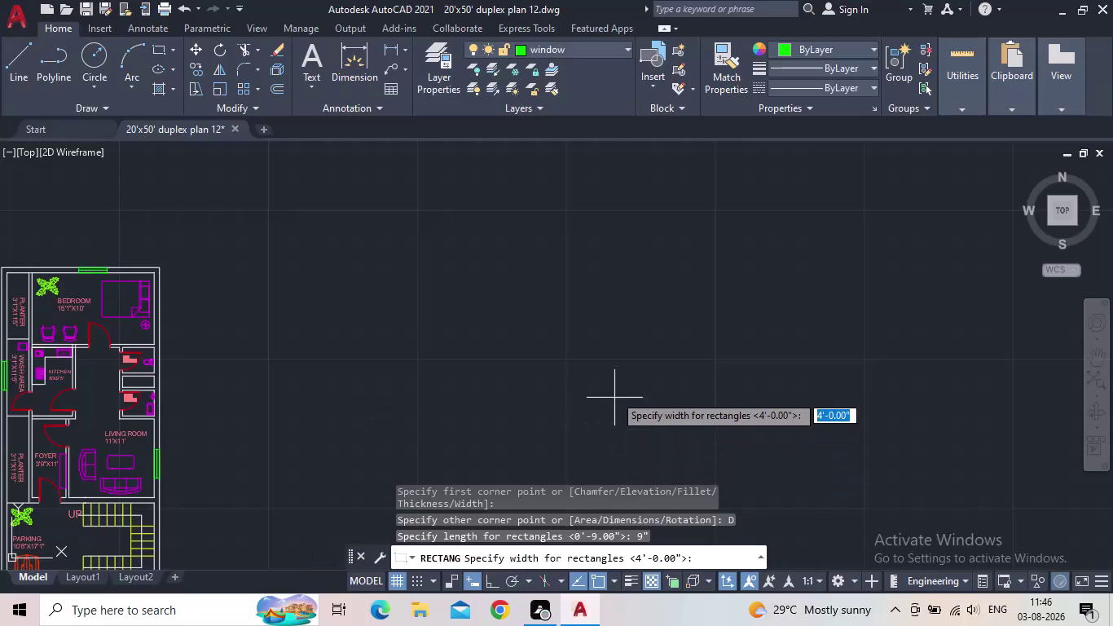
Abandon the unfinished rectangle and draw a centre line through the small rectangle's midpoints.
key(space)
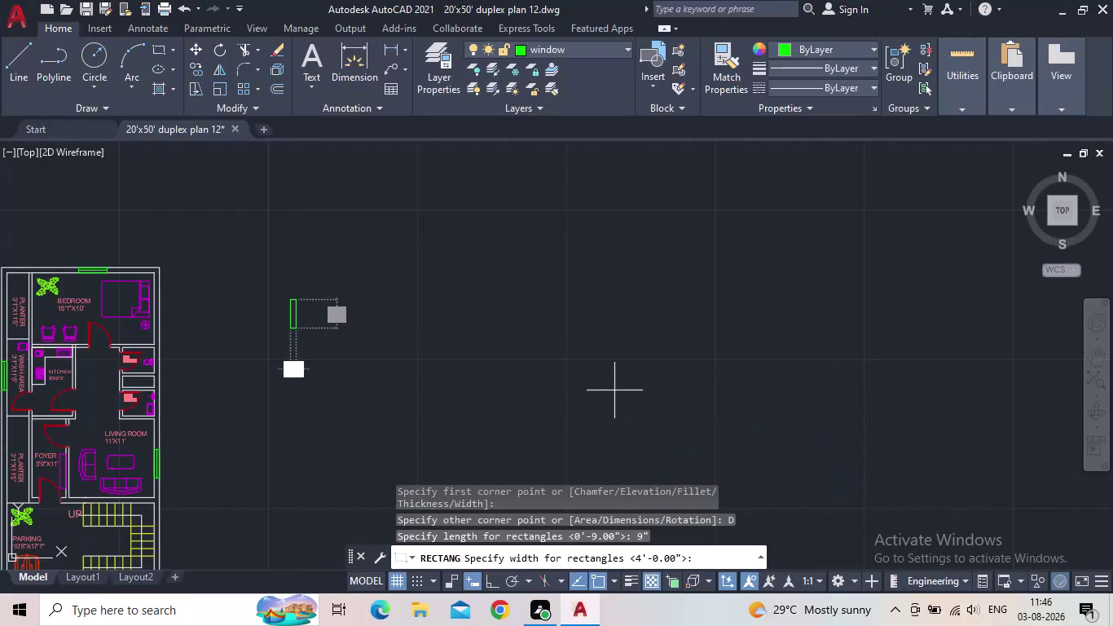
click(414, 390)
key(Escape)
scroll(up, 3)
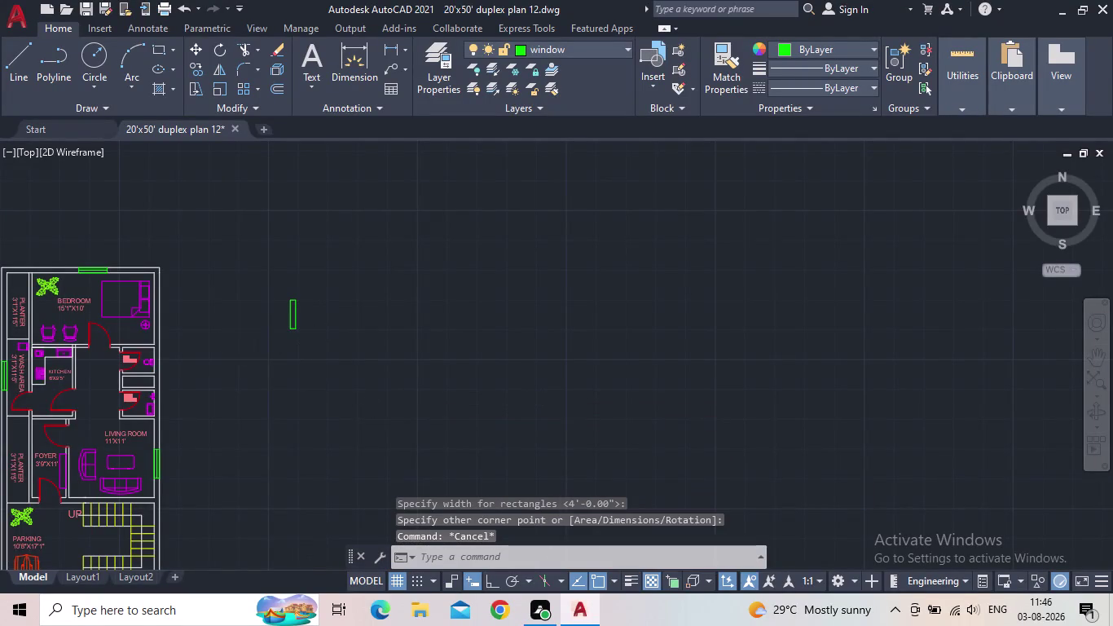
scroll(up, 3)
middle_drag(280, 290, 322, 446)
click(12, 68)
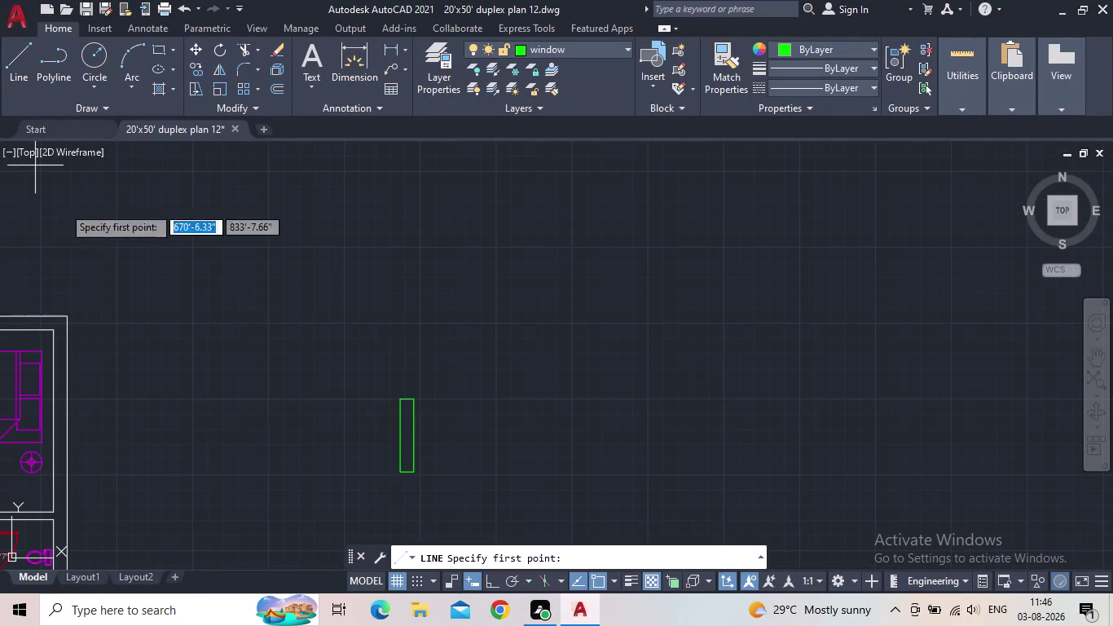
scroll(up, 3)
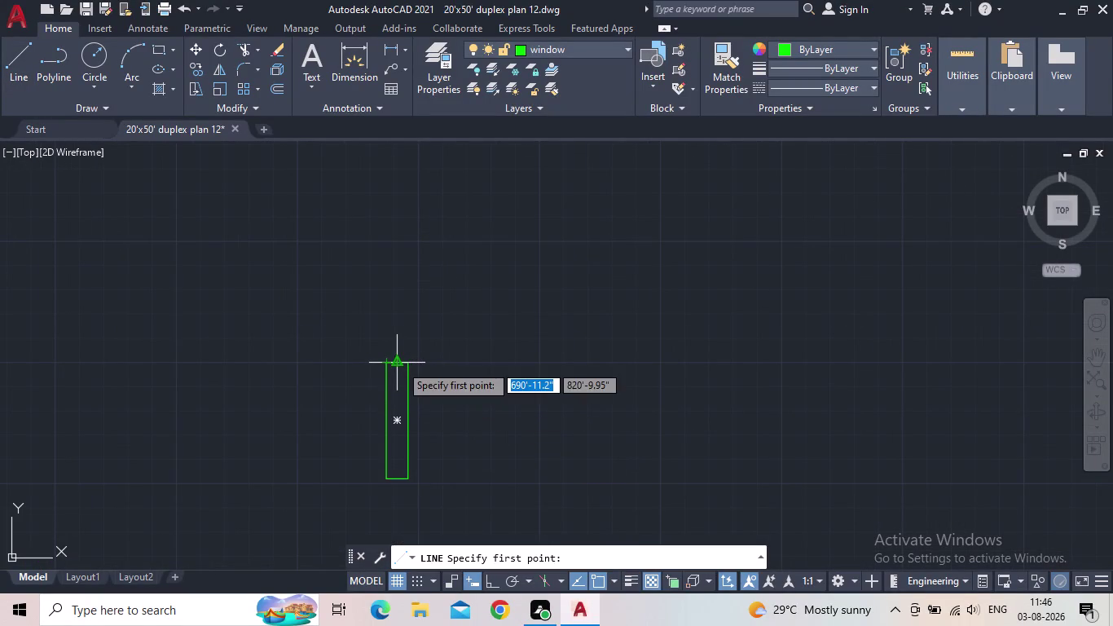
click(400, 364)
click(399, 476)
key(Escape)
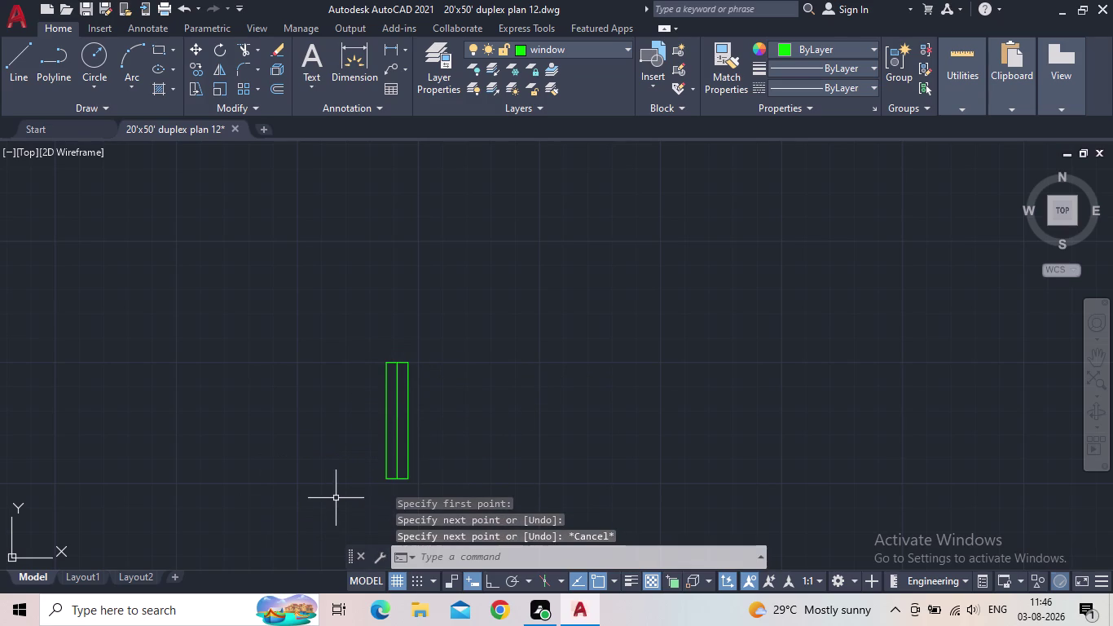
Window-select the small rectangle and its centre line and delete both.
scroll(down, 3)
middle_drag(500, 442, 506, 432)
drag(497, 442, 487, 436)
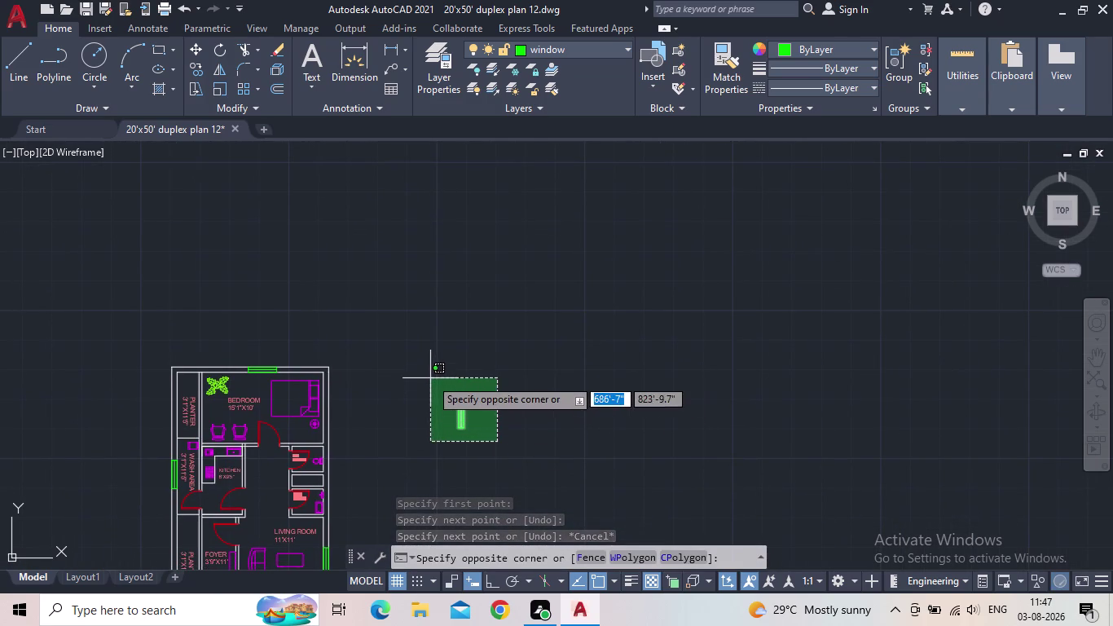
key(Escape)
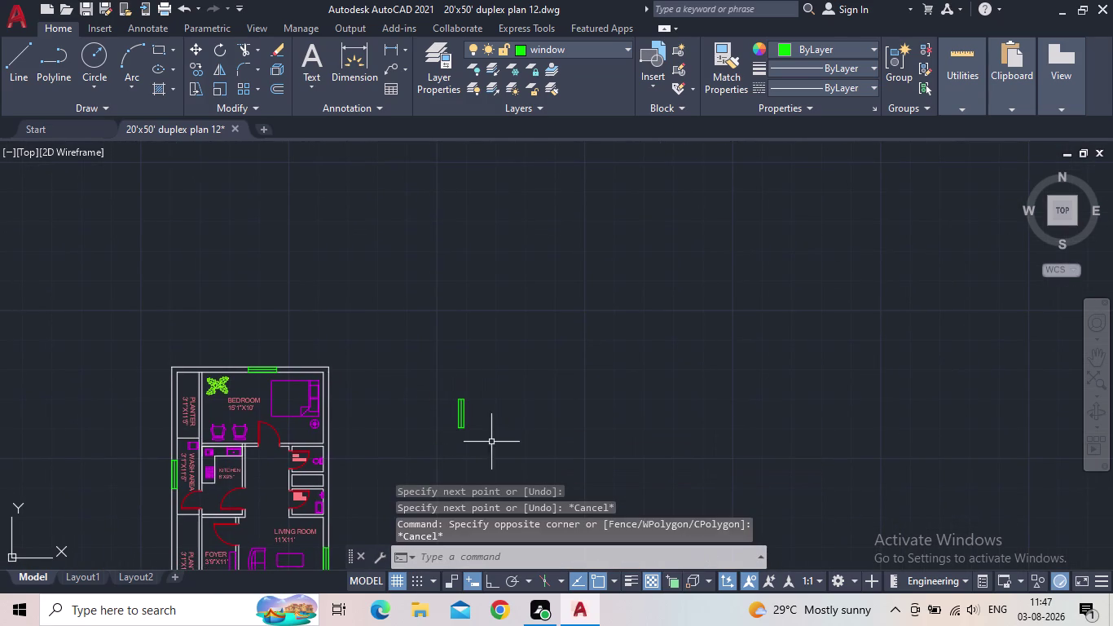
drag(499, 443, 493, 436)
click(440, 380)
key(Delete)
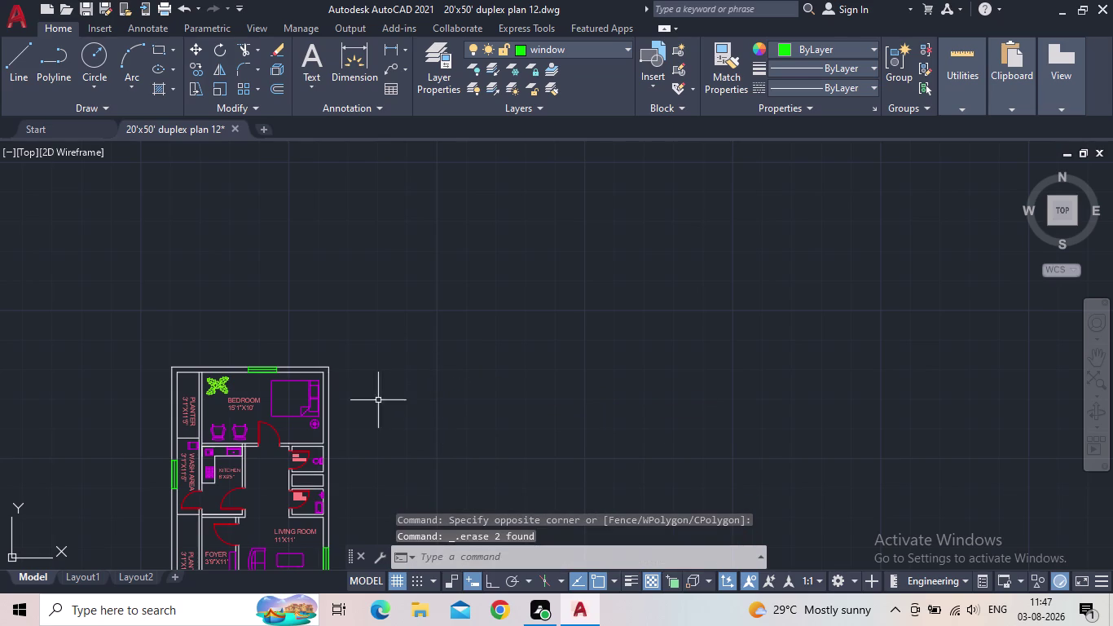
Draw a rectangle with REC, using Dimensions for a 9" length and 2' width.
key(r)
key(e)
key(c)
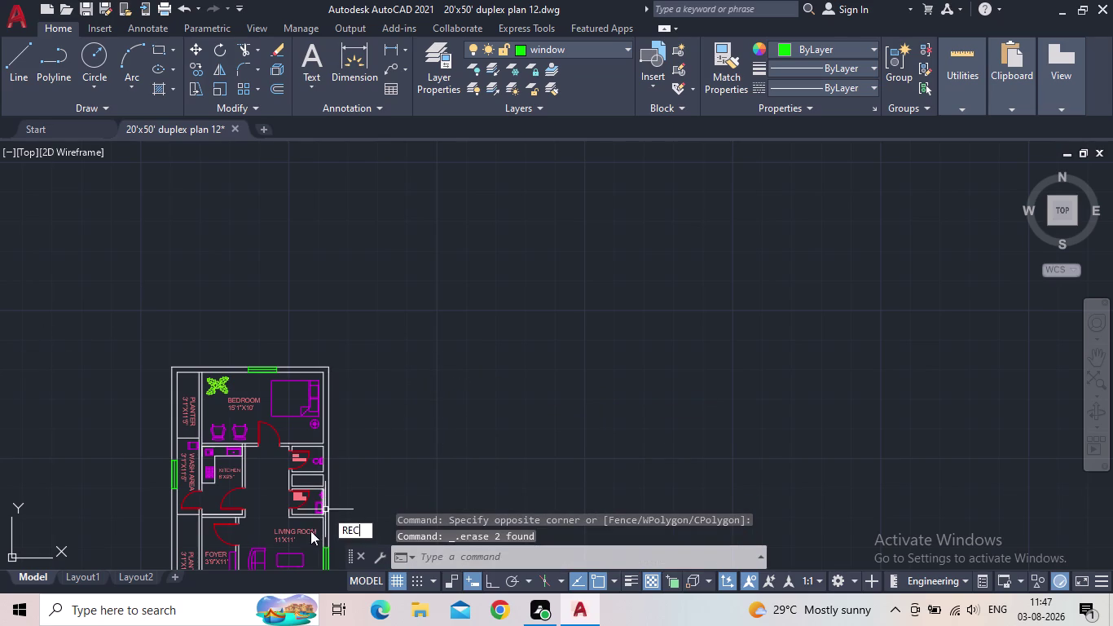
key(space)
scroll(up, 3)
click(382, 277)
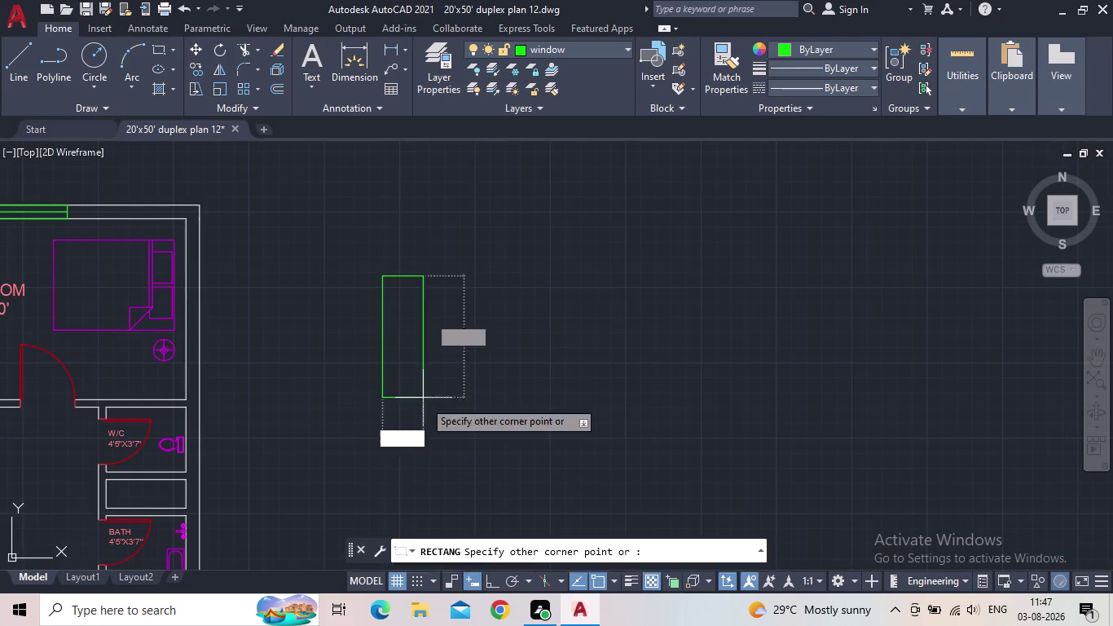
key(d)
key(Return)
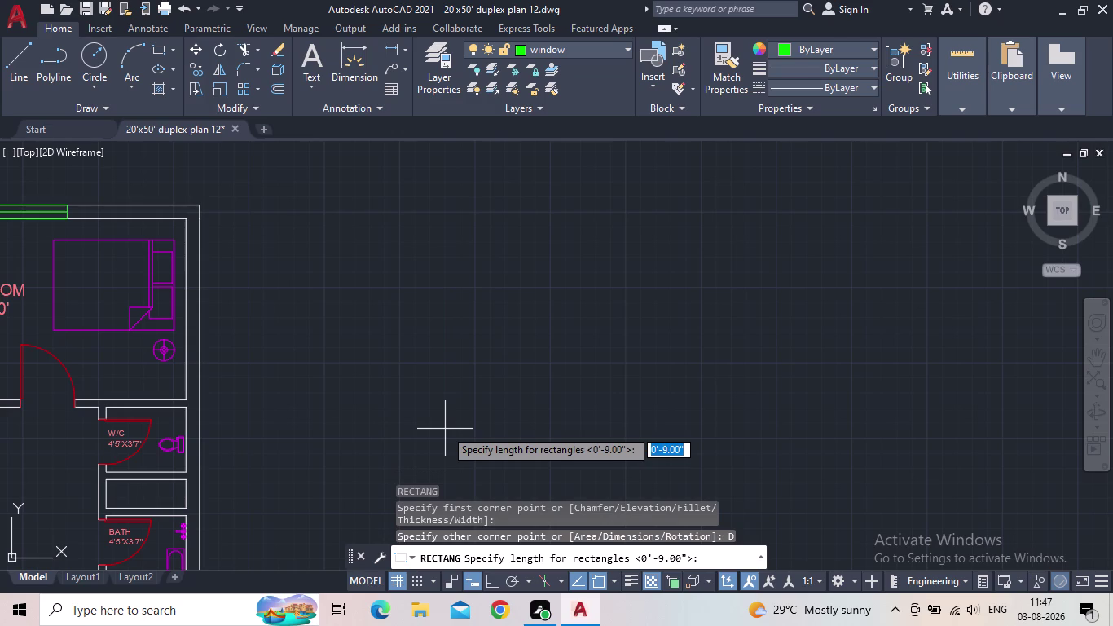
key(9)
key(shift+quotedbl)
key(Return)
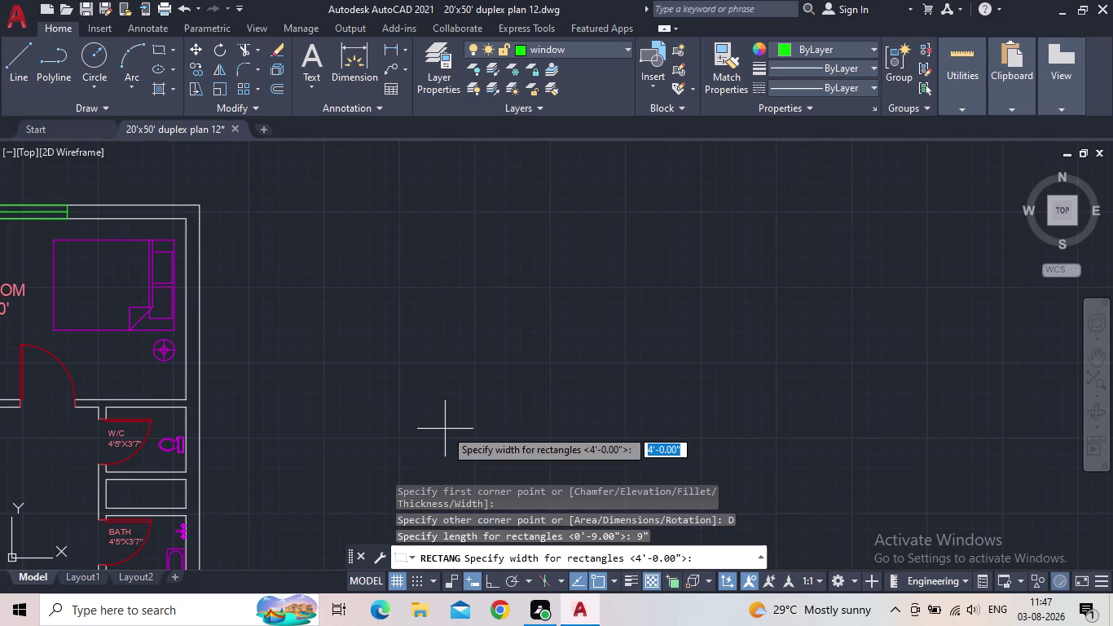
text(2")
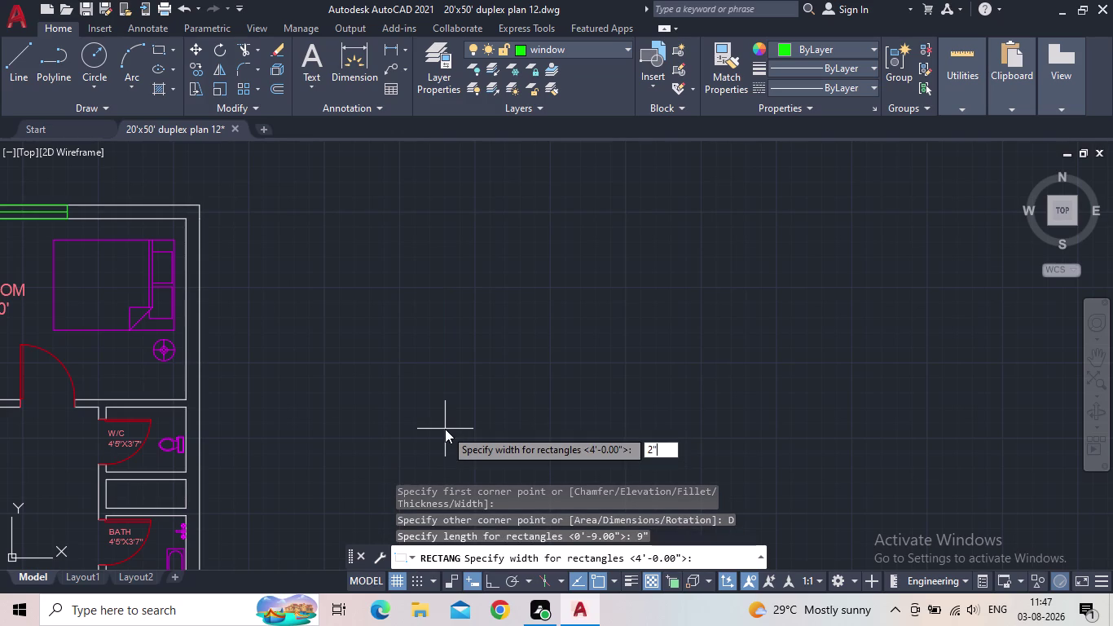
key(BackSpace)
key(apostrophe)
key(Return)
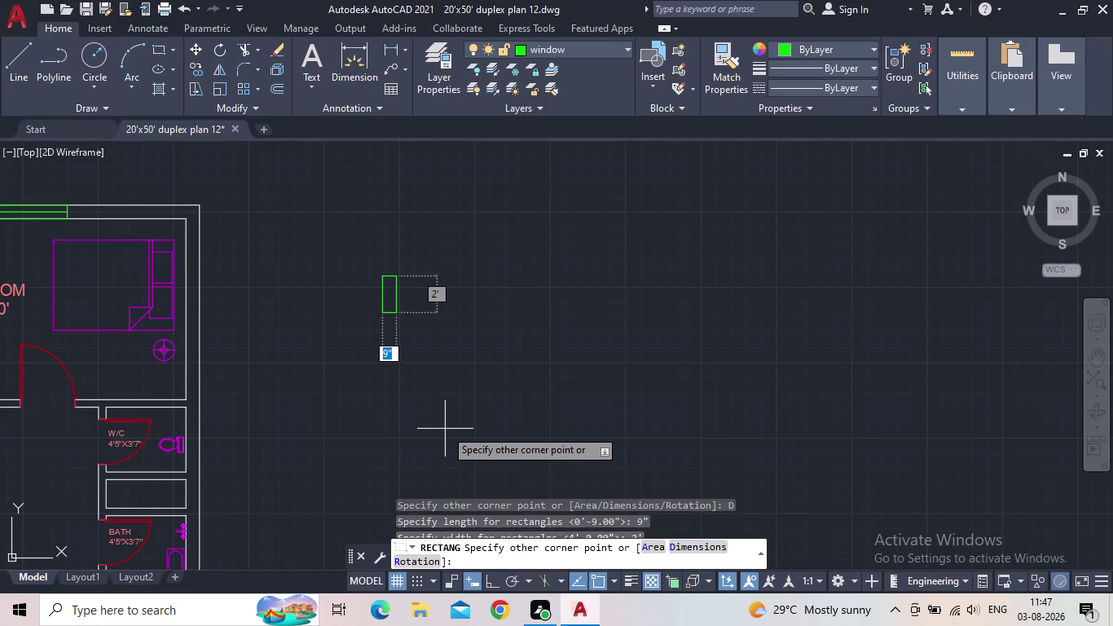
click(452, 426)
Draw a centre line between the rectangle's midpoints and select the rectangle and line.
click(18, 70)
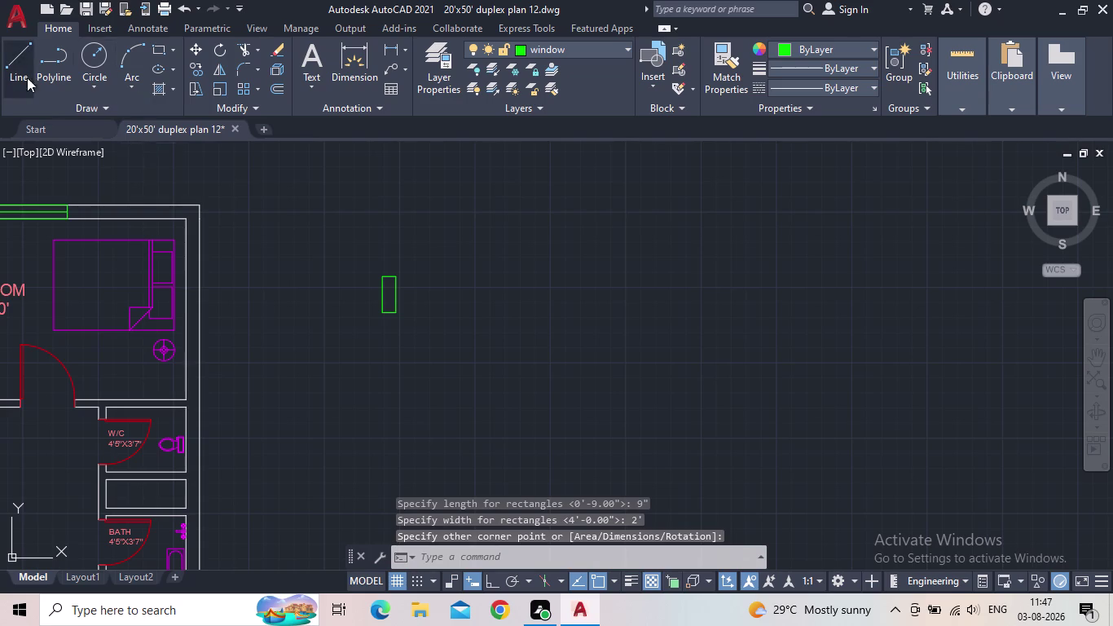
scroll(up, 3)
click(392, 266)
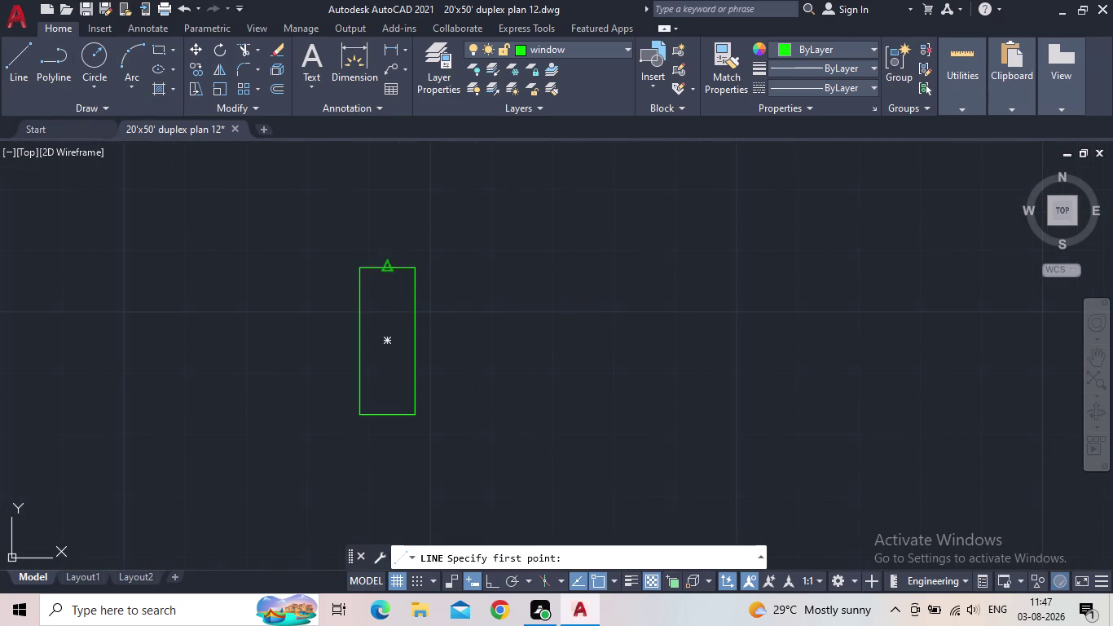
click(388, 411)
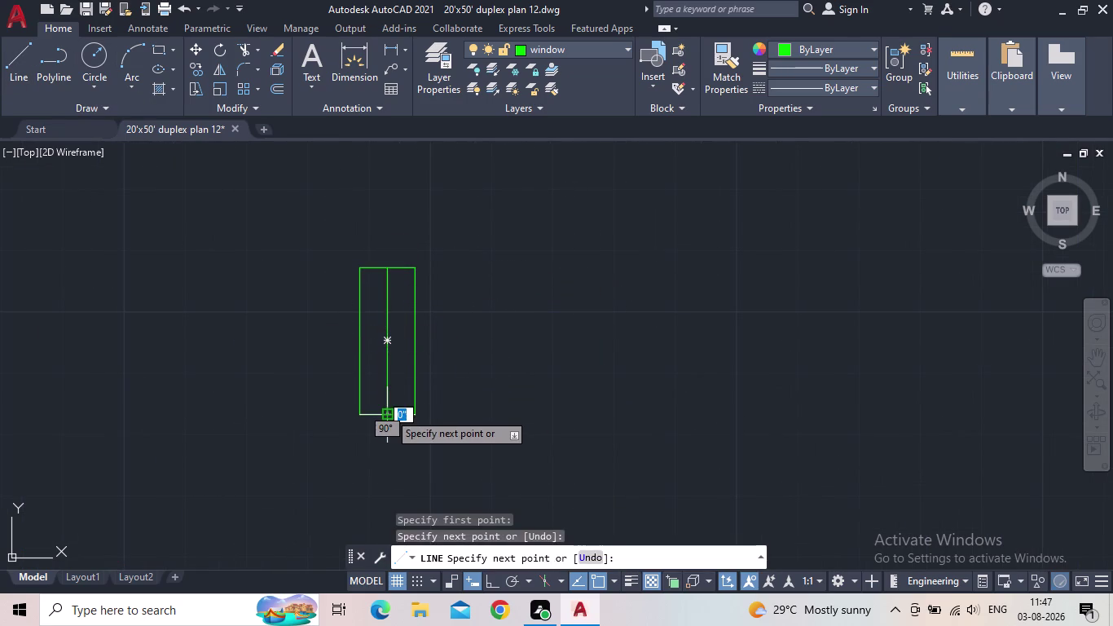
key(Escape)
click(454, 426)
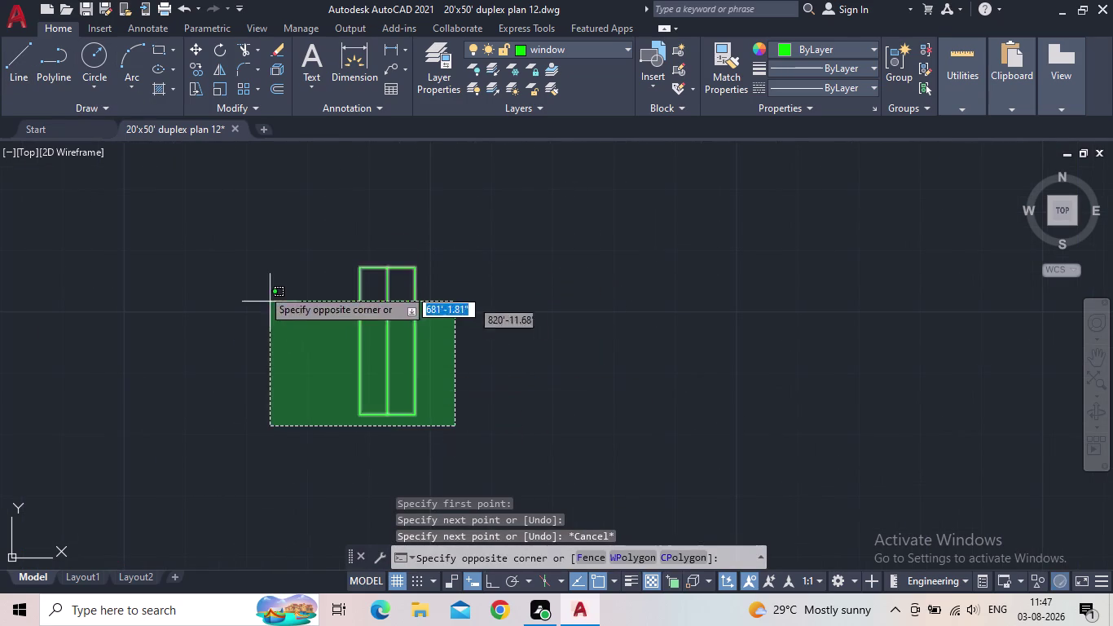
click(244, 252)
Copy the window from its bottom-left corner into the wall beside the W/C.
key(r)
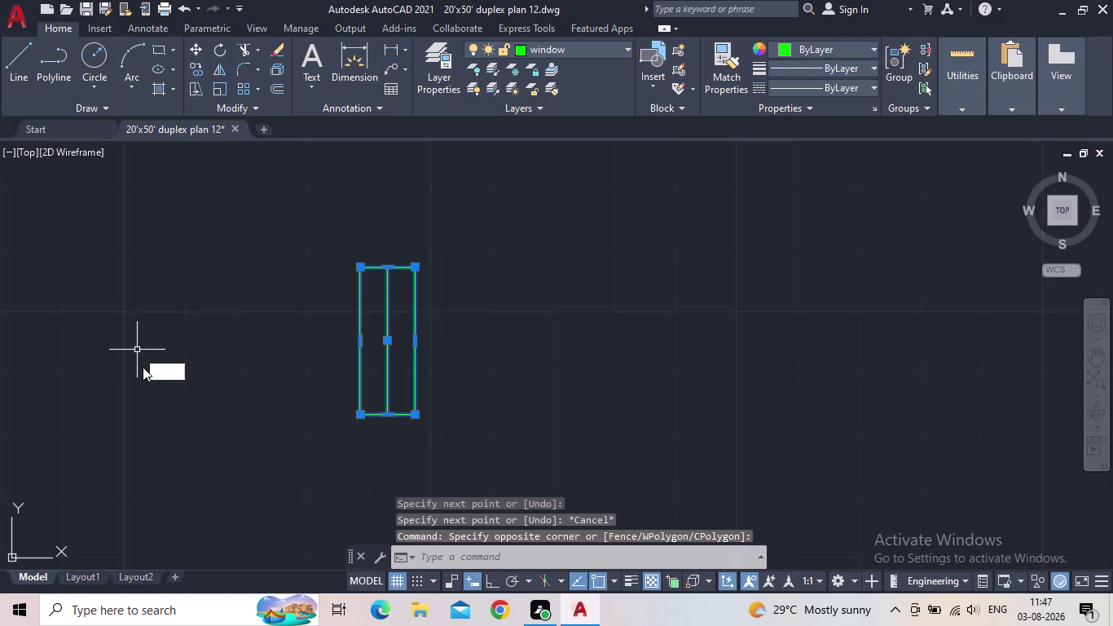
key(BackSpace)
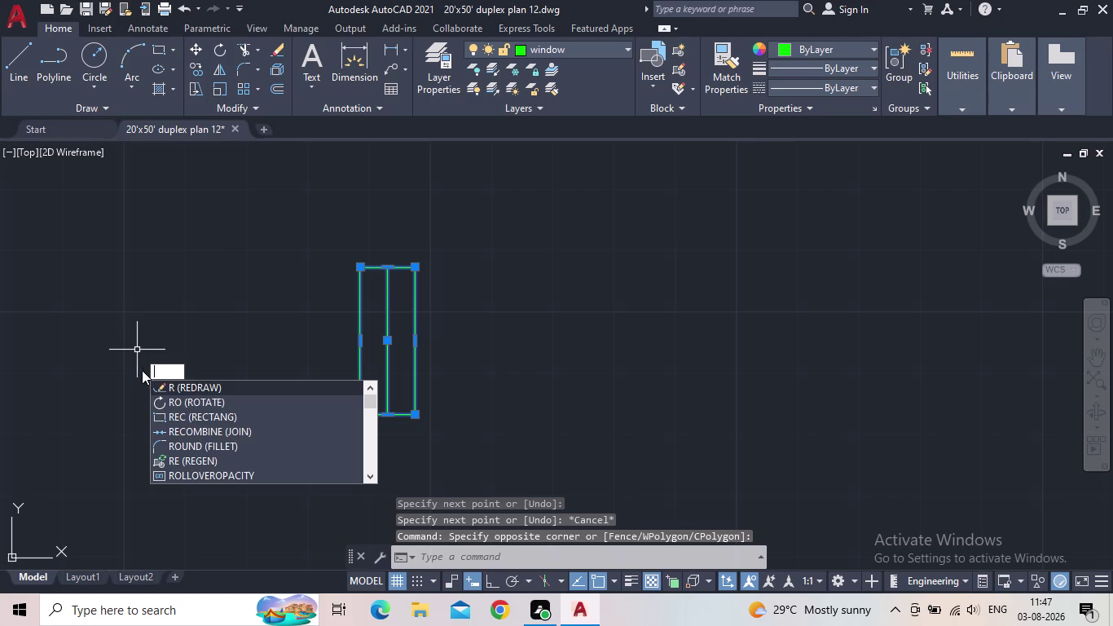
key(c)
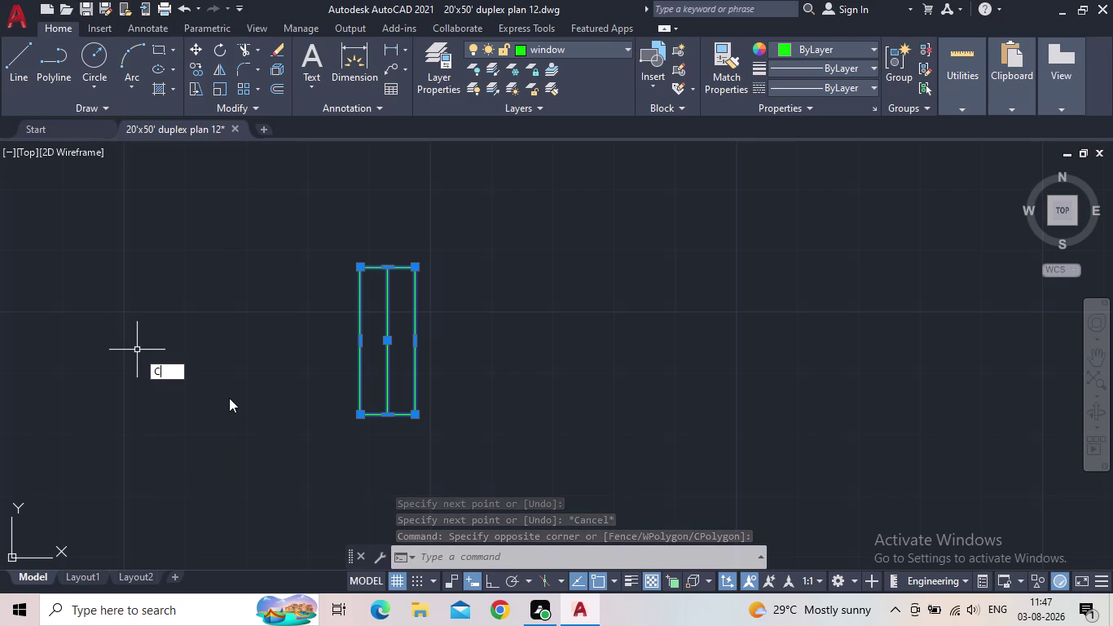
key(o)
key(Return)
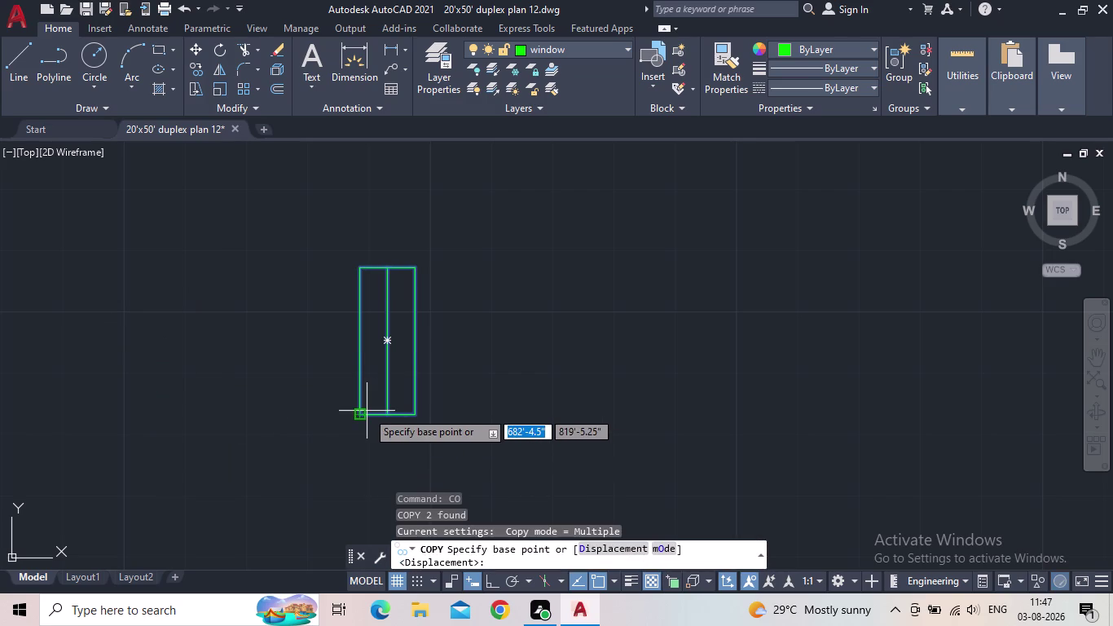
click(367, 414)
middle_drag(286, 400, 336, 380)
scroll(down, 3)
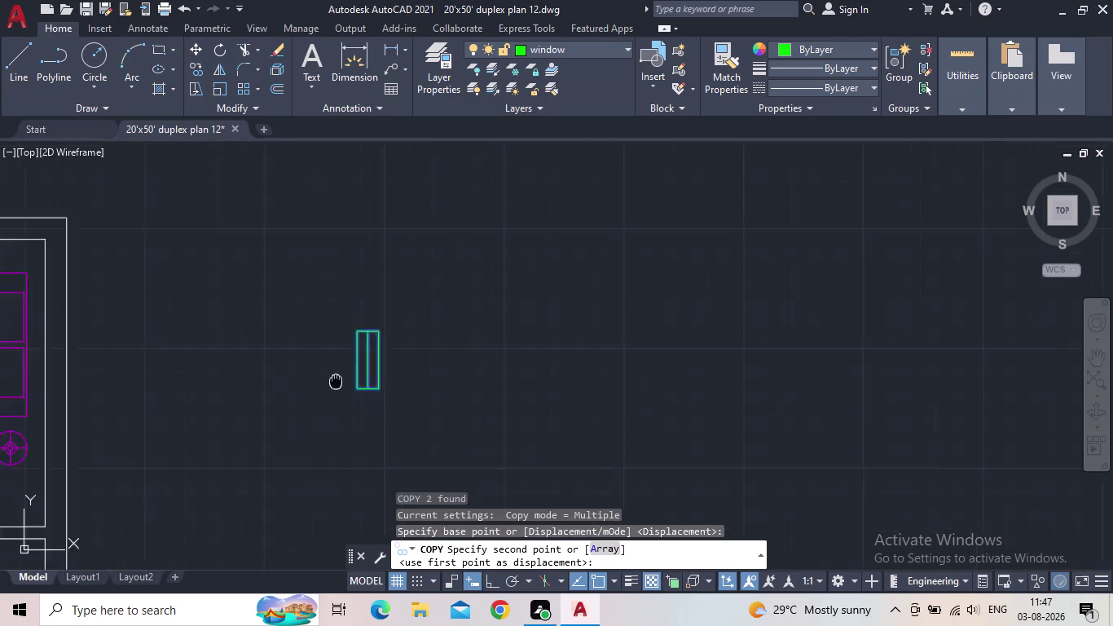
middle_drag(336, 380, 344, 376)
scroll(down, 3)
middle_drag(317, 387, 488, 373)
middle_drag(475, 387, 558, 212)
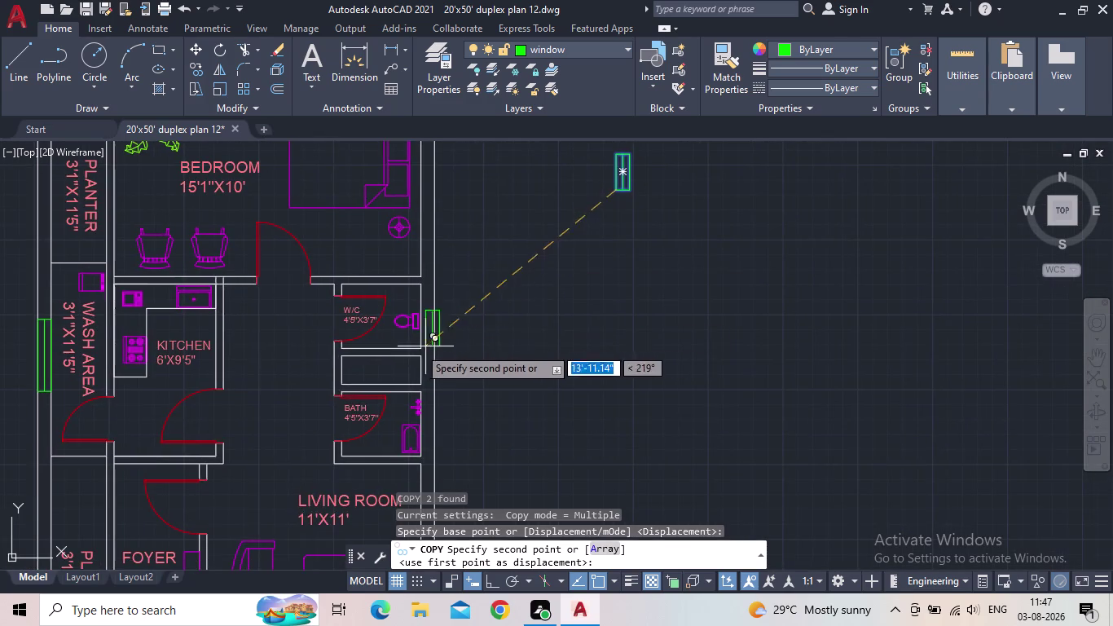
scroll(up, 3)
middle_drag(442, 311, 431, 377)
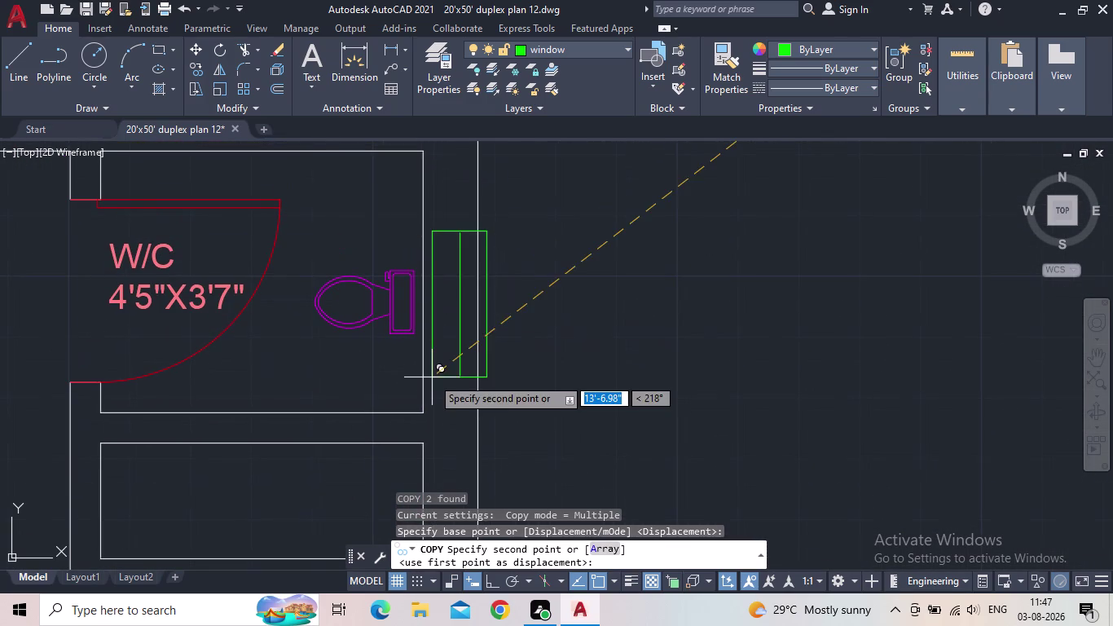
click(422, 360)
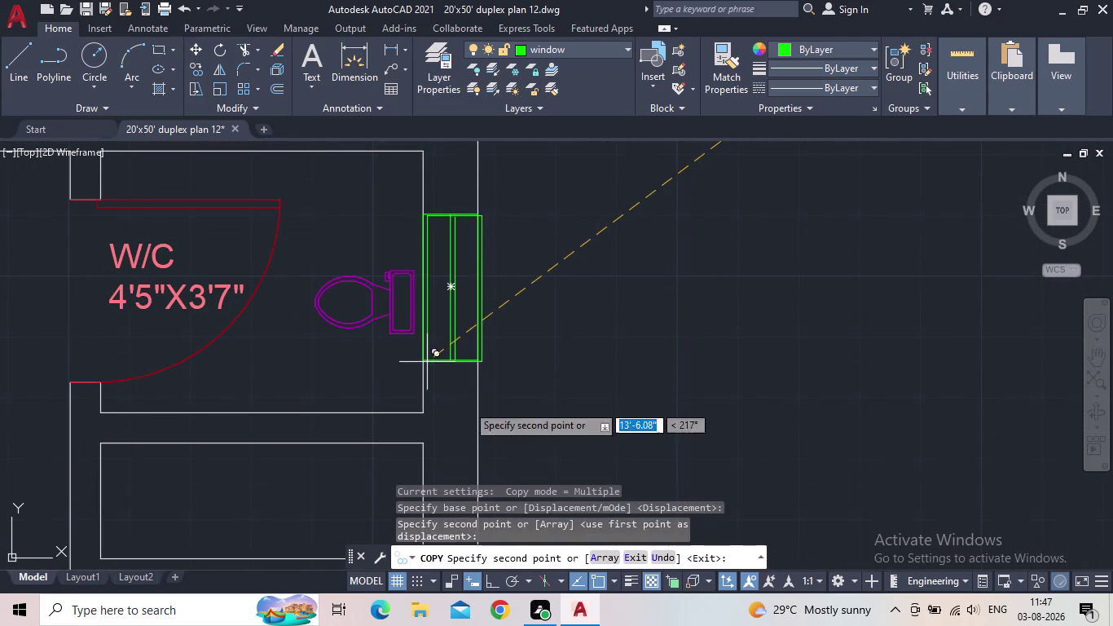
Place another window copy in the wall beside the bath.
scroll(down, 3)
middle_drag(511, 434, 515, 307)
scroll(down, 3)
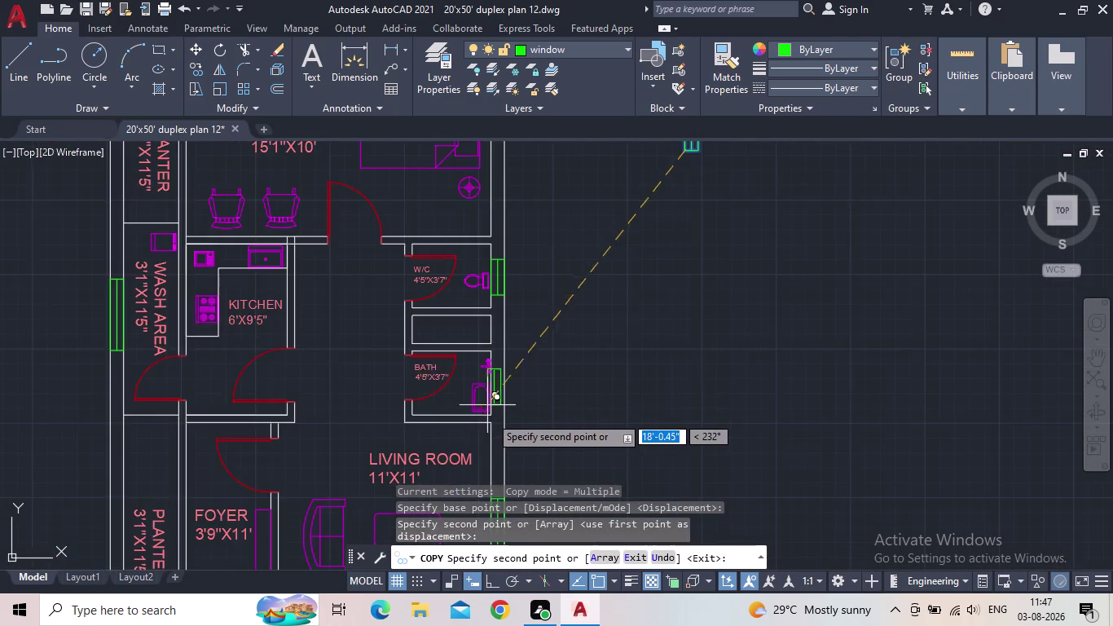
scroll(up, 3)
middle_drag(477, 359, 460, 440)
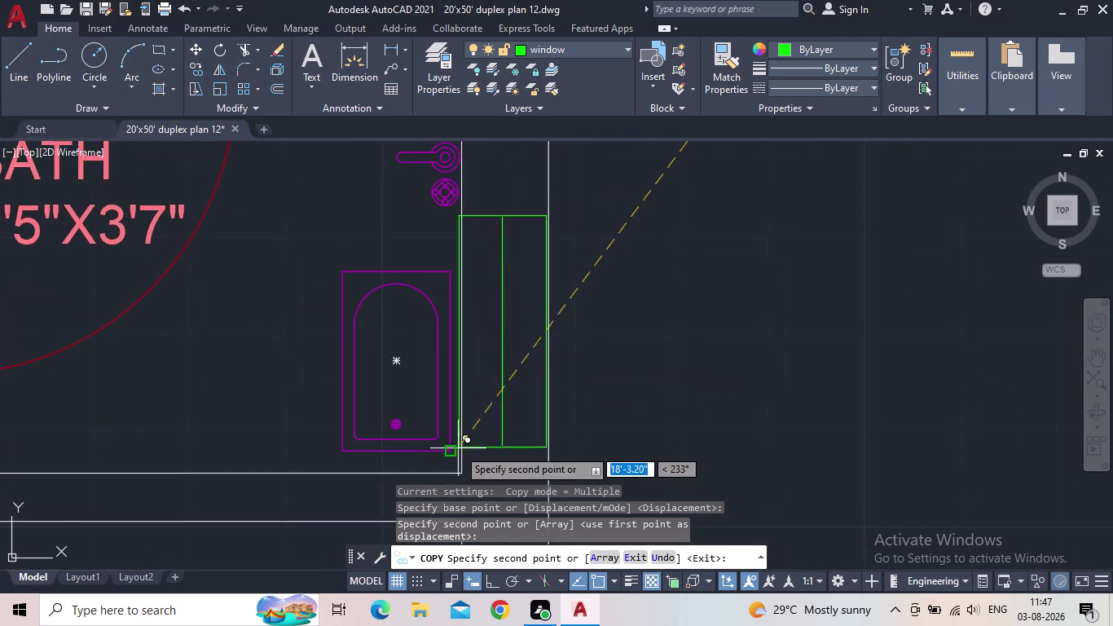
scroll(down, 3)
scroll(up, 3)
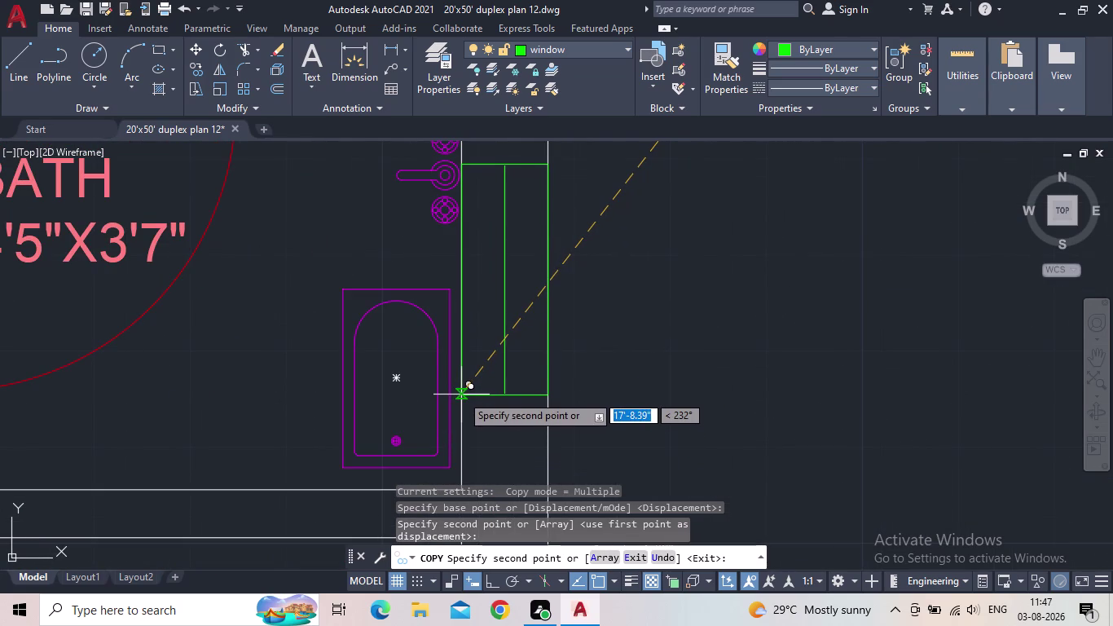
click(462, 390)
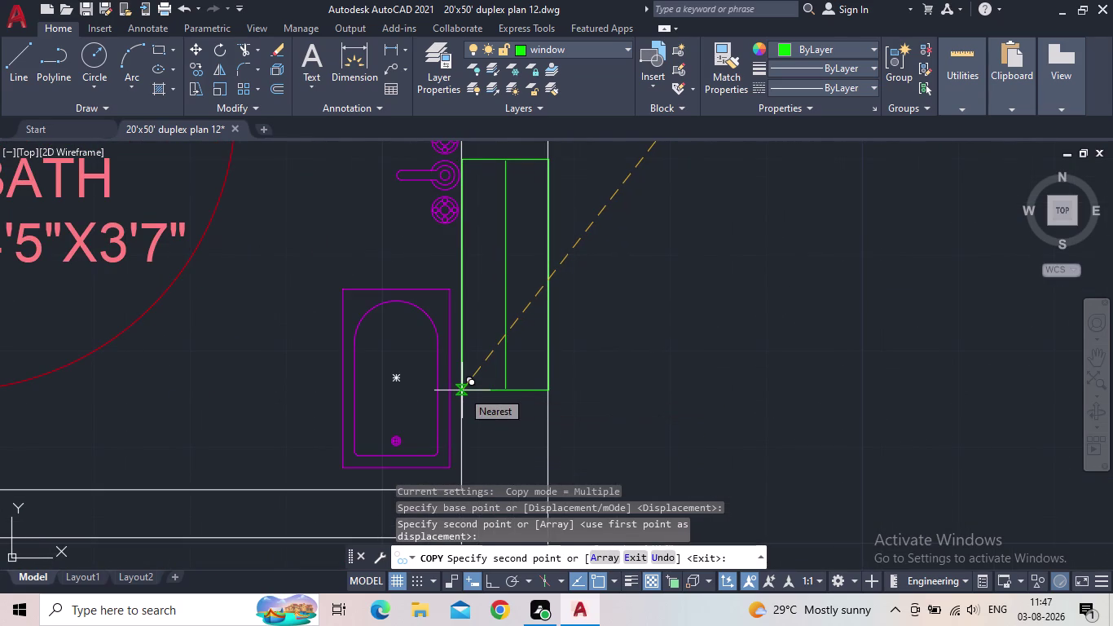
Place a window copy in the foyer planter wall.
scroll(down, 3)
scroll(down, 3)
middle_drag(664, 393, 713, 331)
middle_click(713, 332)
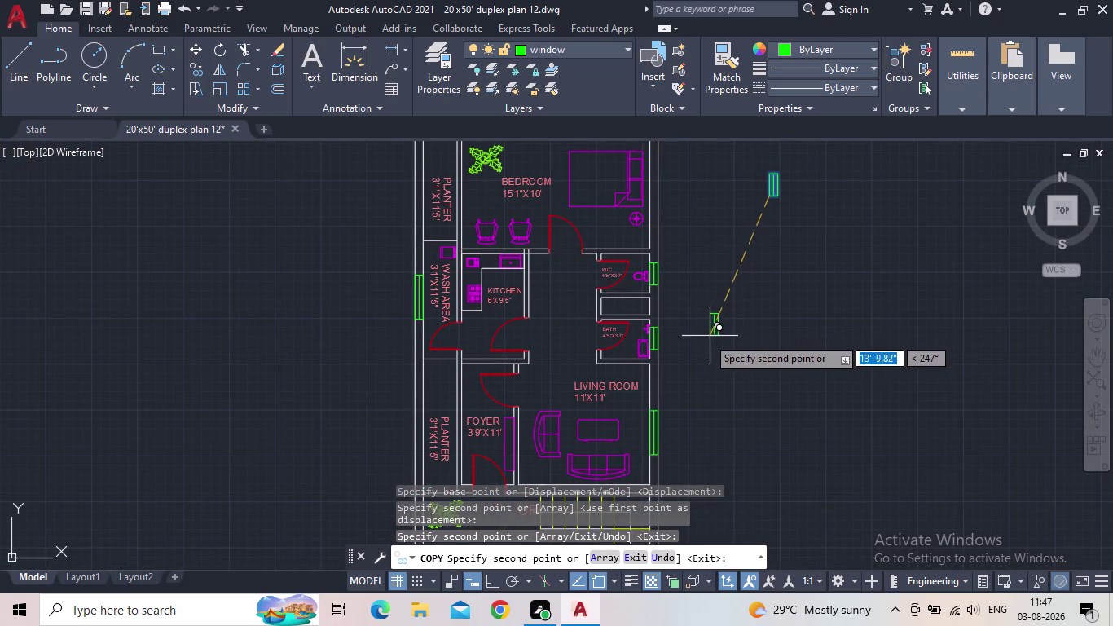
middle_drag(714, 375, 729, 273)
scroll(up, 3)
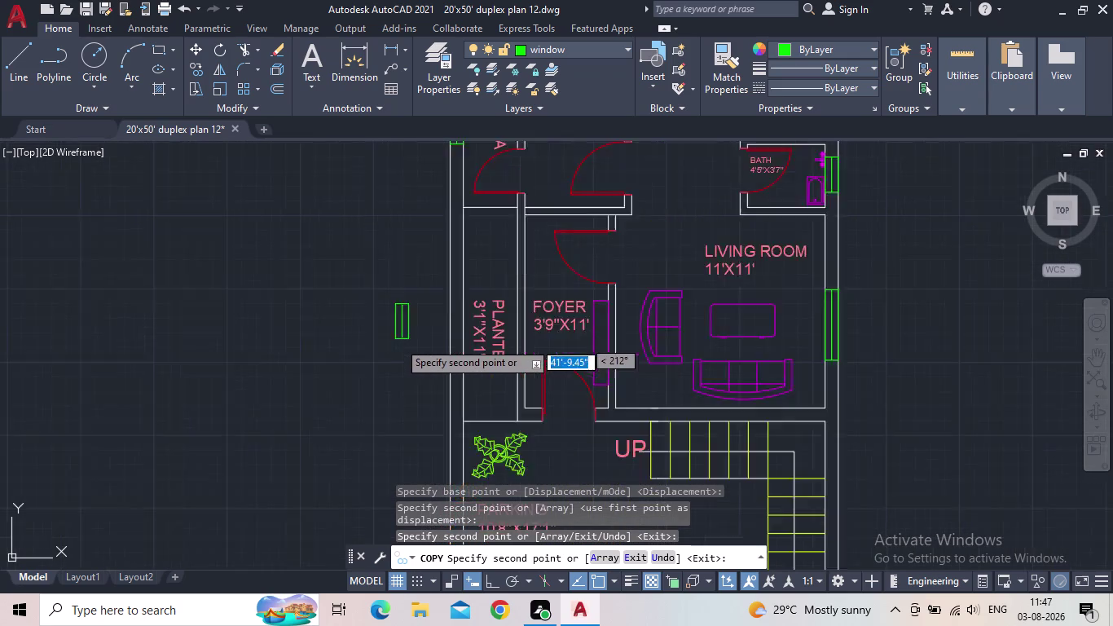
click(476, 320)
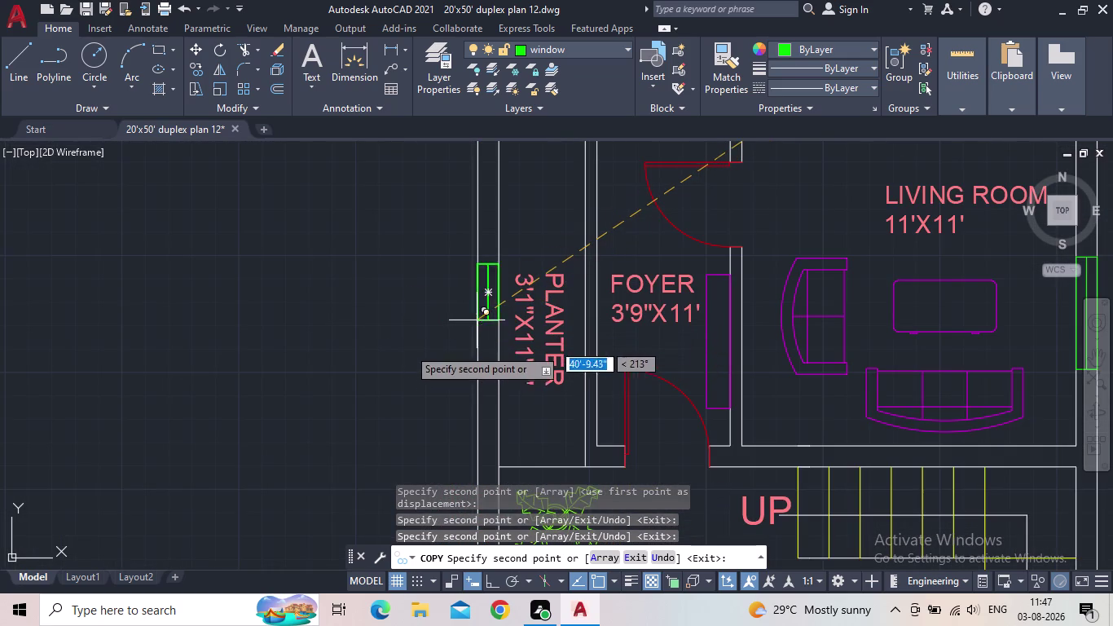
Place a window copy in the bedroom planter wall and finish copying.
scroll(down, 3)
middle_drag(404, 349, 404, 498)
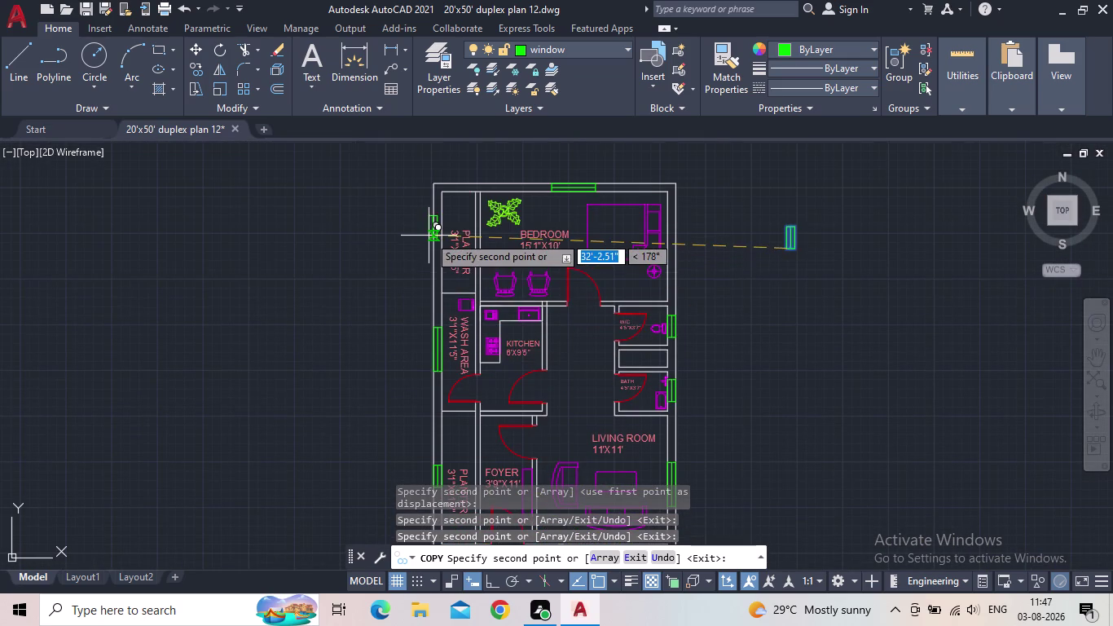
scroll(up, 3)
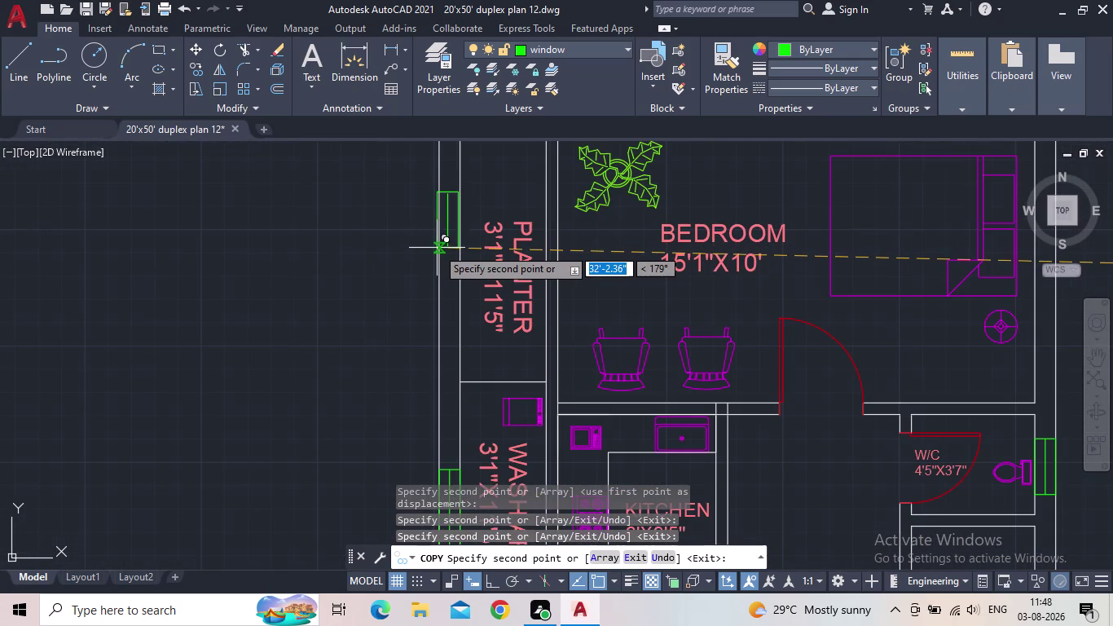
click(440, 250)
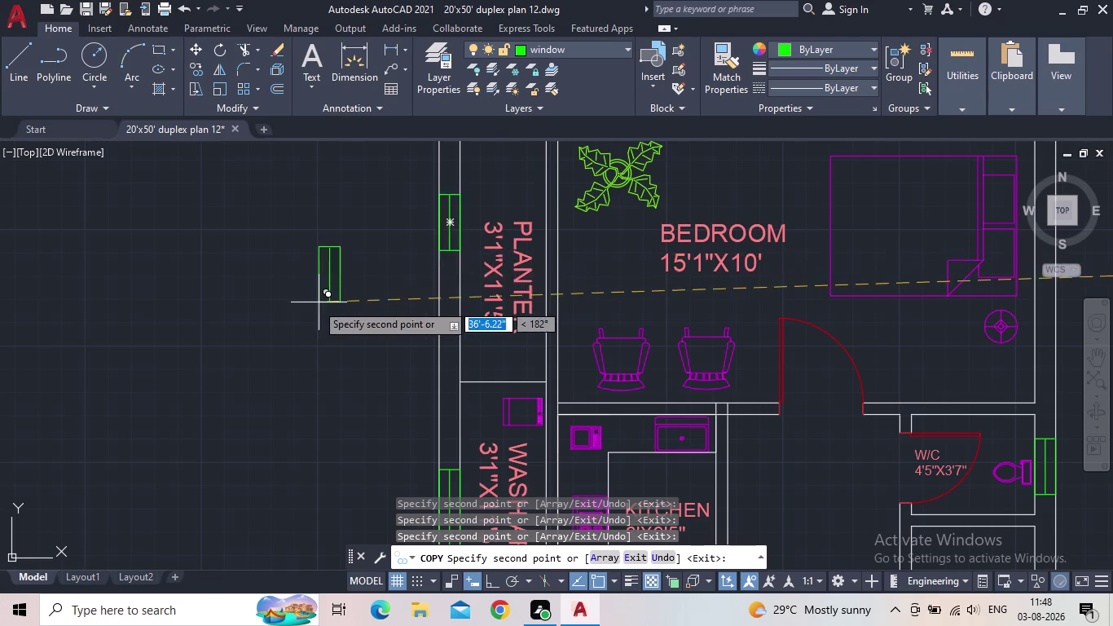
scroll(down, 3)
middle_drag(317, 314, 315, 276)
scroll(up, 3)
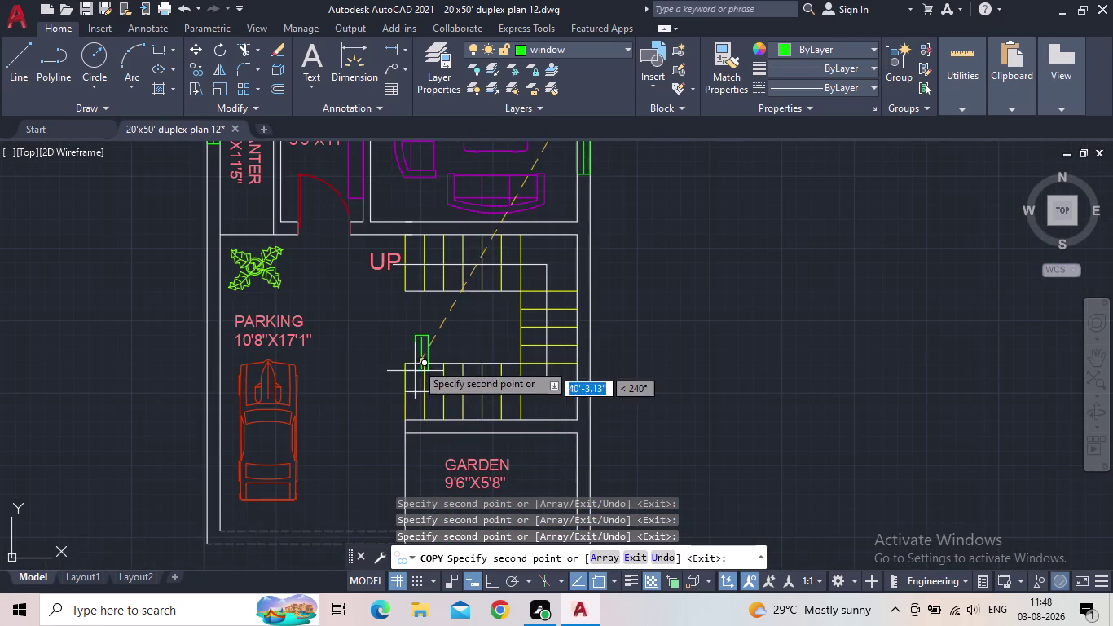
middle_drag(418, 341, 352, 438)
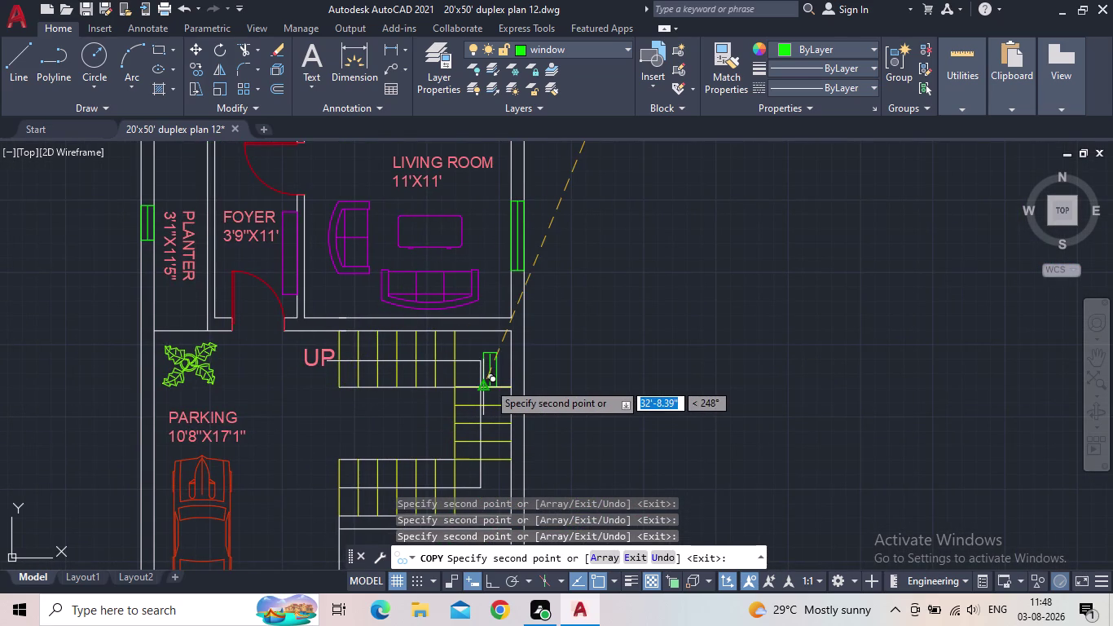
key(Escape)
scroll(down, 3)
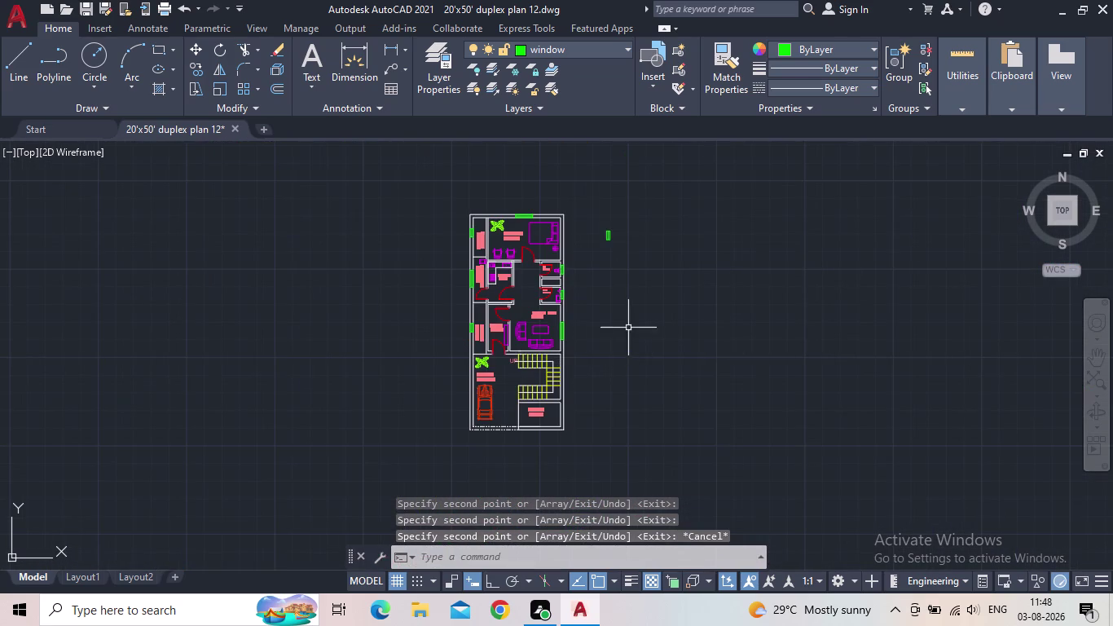
Select the wash area window and start a copy, then cancel it.
middle_drag(628, 328, 587, 364)
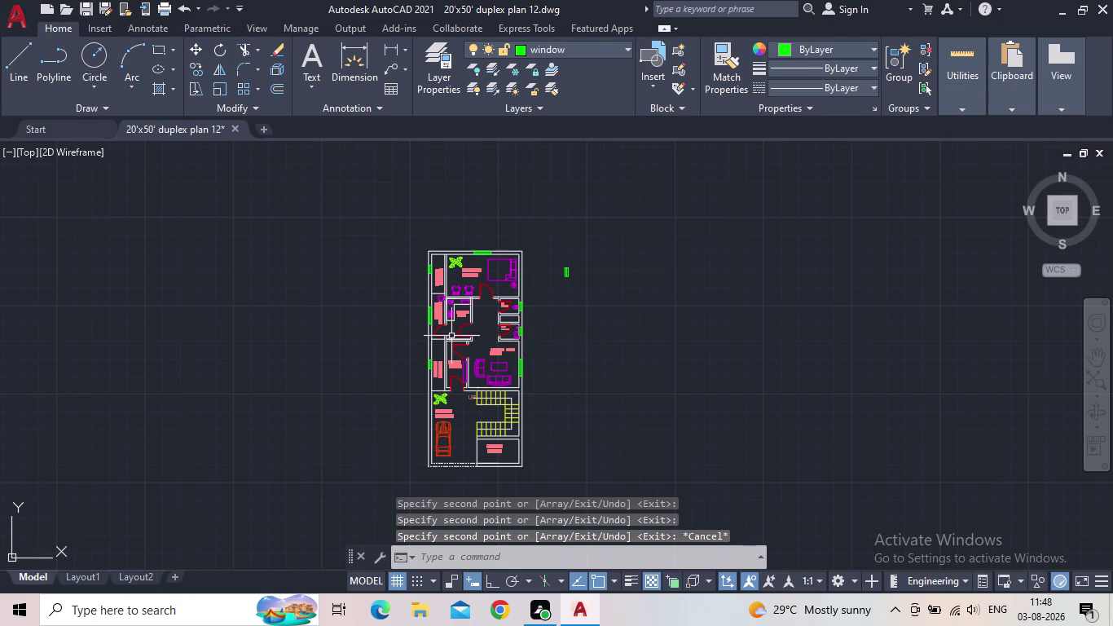
scroll(up, 3)
scroll(up, 3)
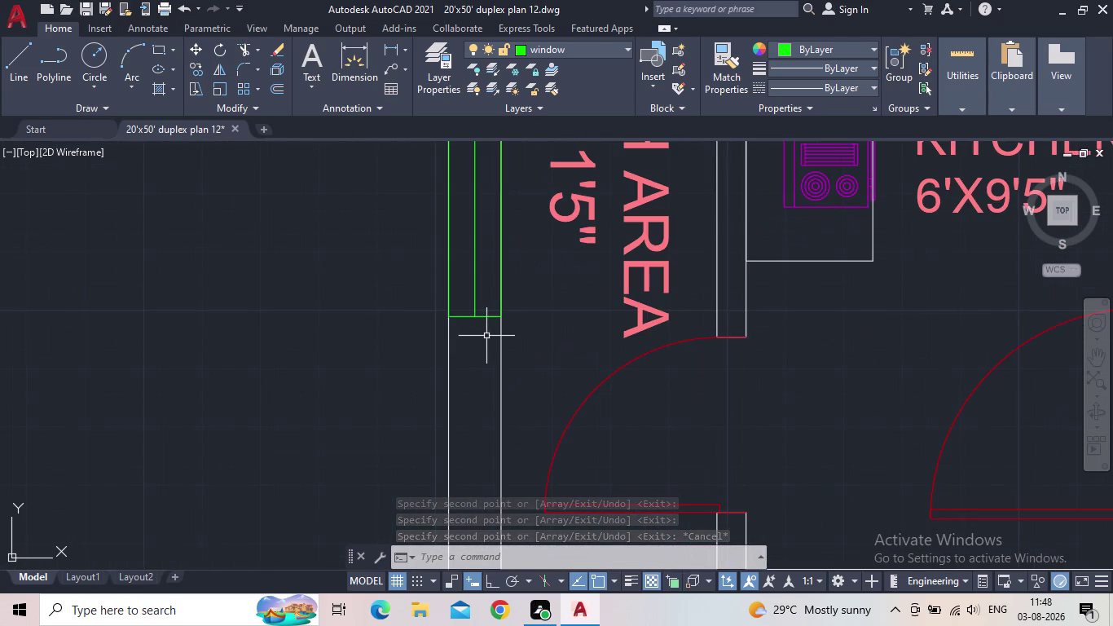
click(486, 335)
click(457, 290)
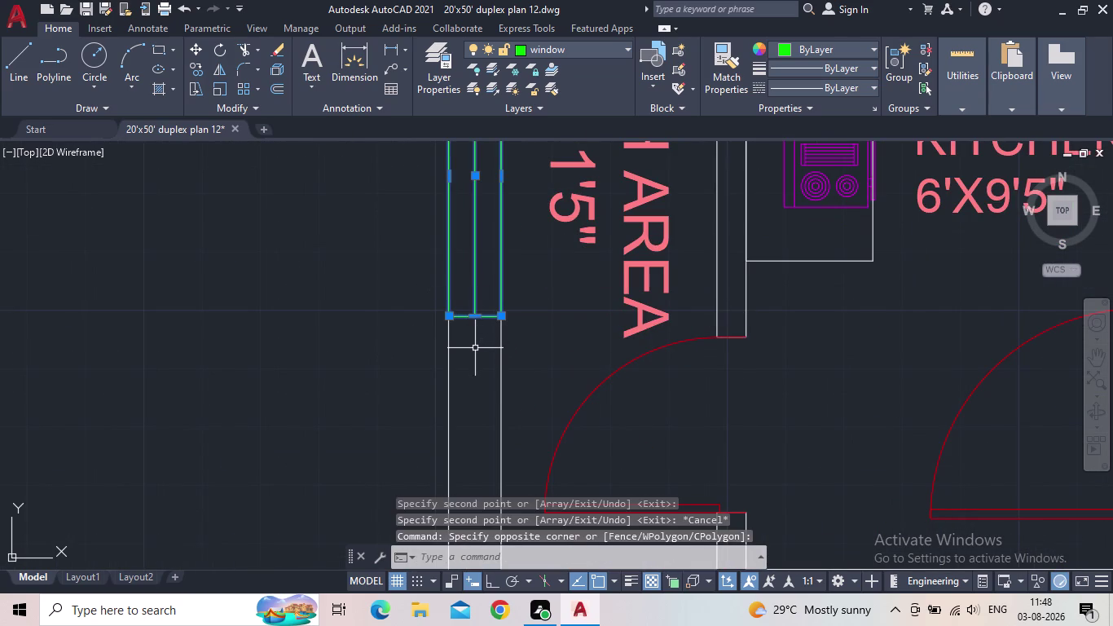
key(c)
key(o)
key(Return)
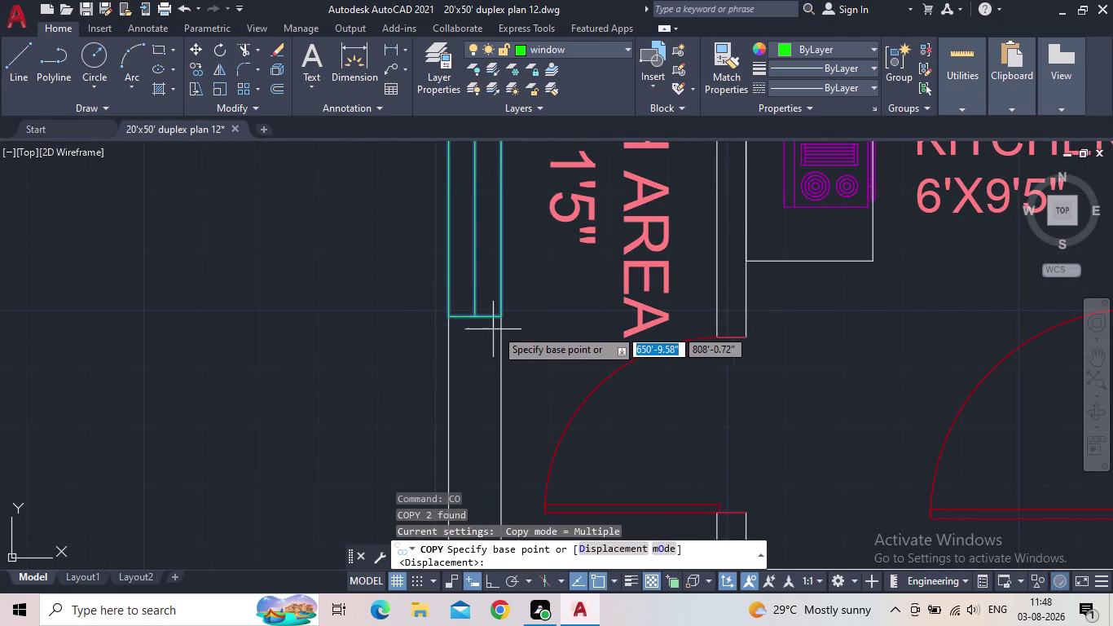
scroll(down, 3)
scroll(down, 3)
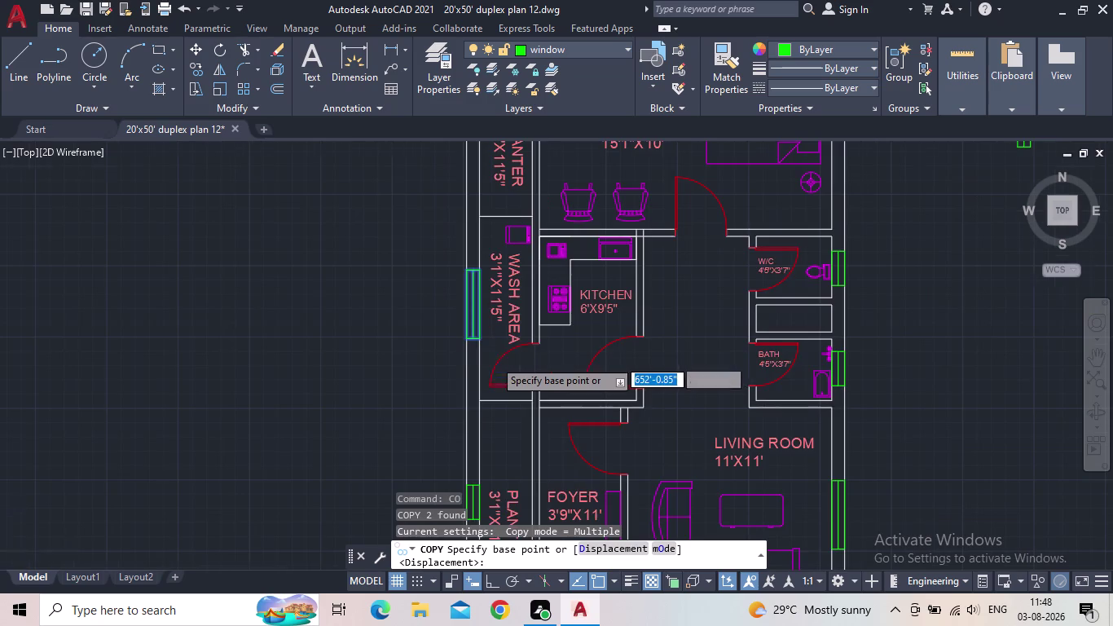
scroll(down, 3)
key(Escape)
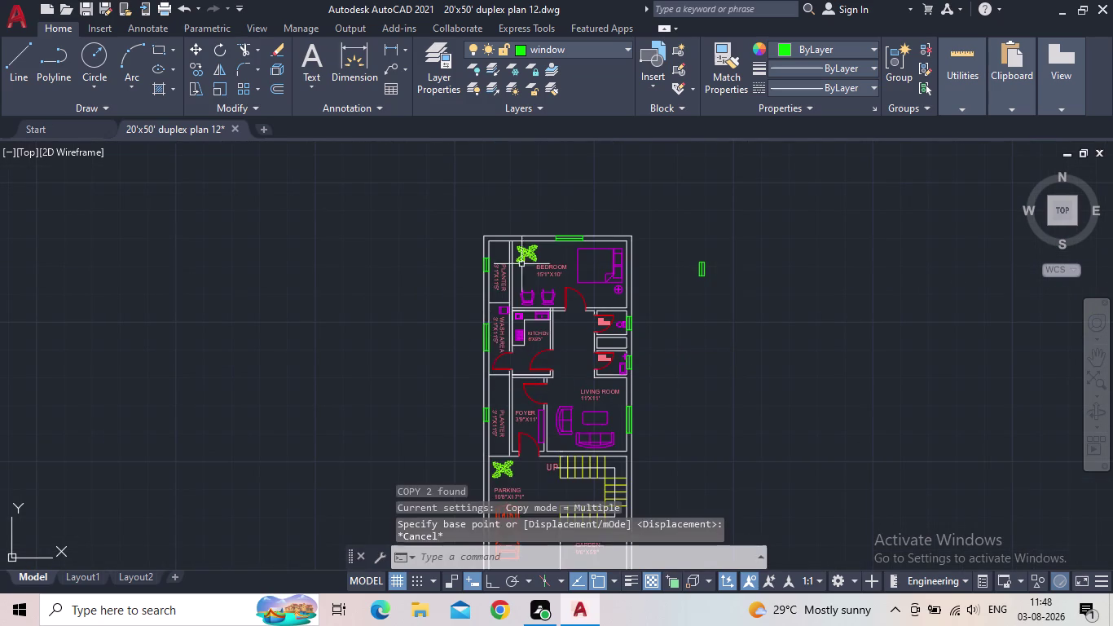
scroll(up, 3)
Copy the bedroom top-wall window into the wall above the stairs and save the drawing.
click(781, 234)
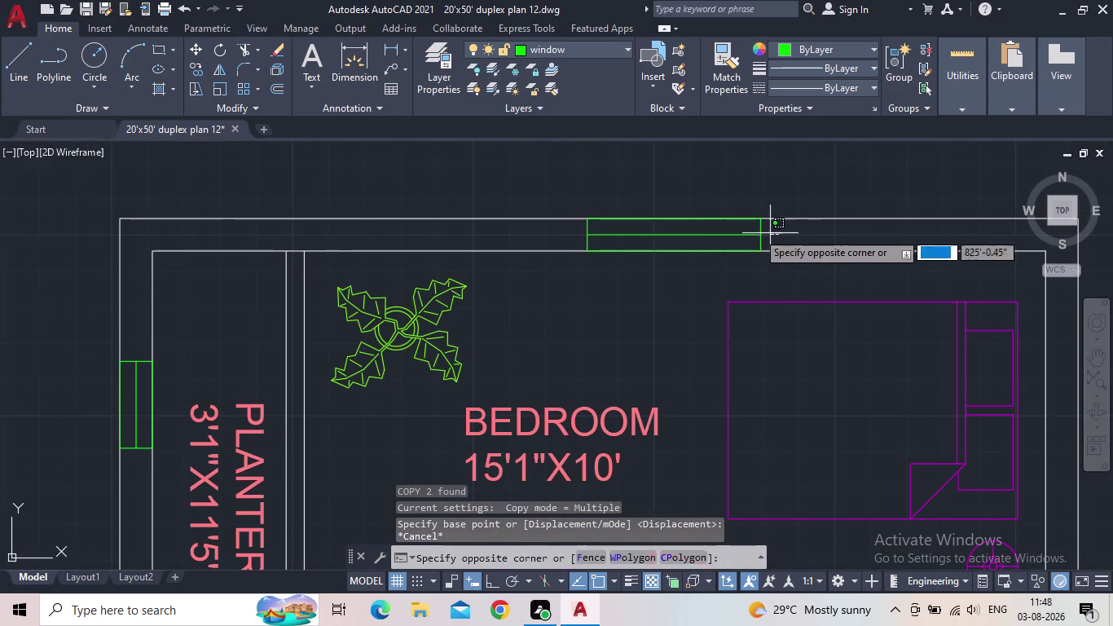
click(737, 227)
key(c)
key(o)
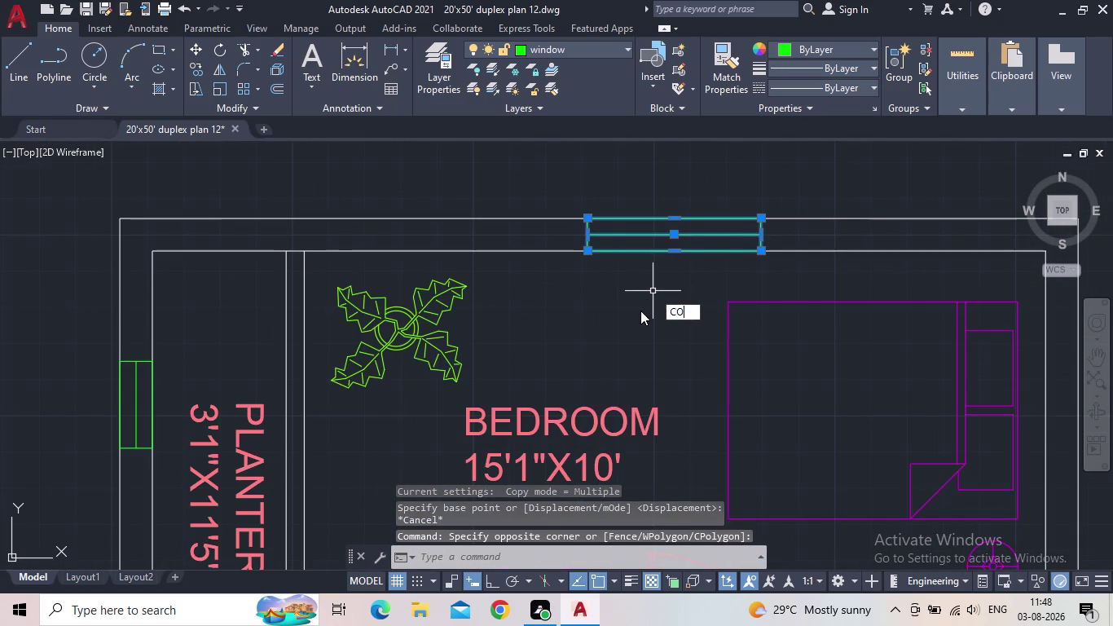
key(Return)
click(758, 247)
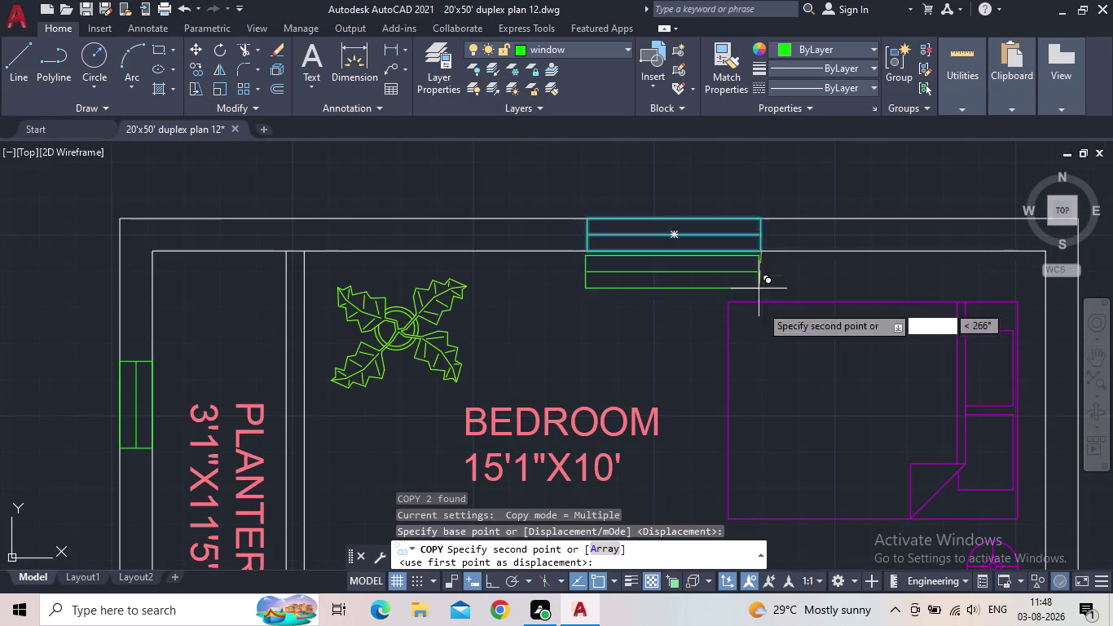
middle_drag(773, 356, 730, 288)
scroll(down, 3)
middle_drag(747, 378, 628, 201)
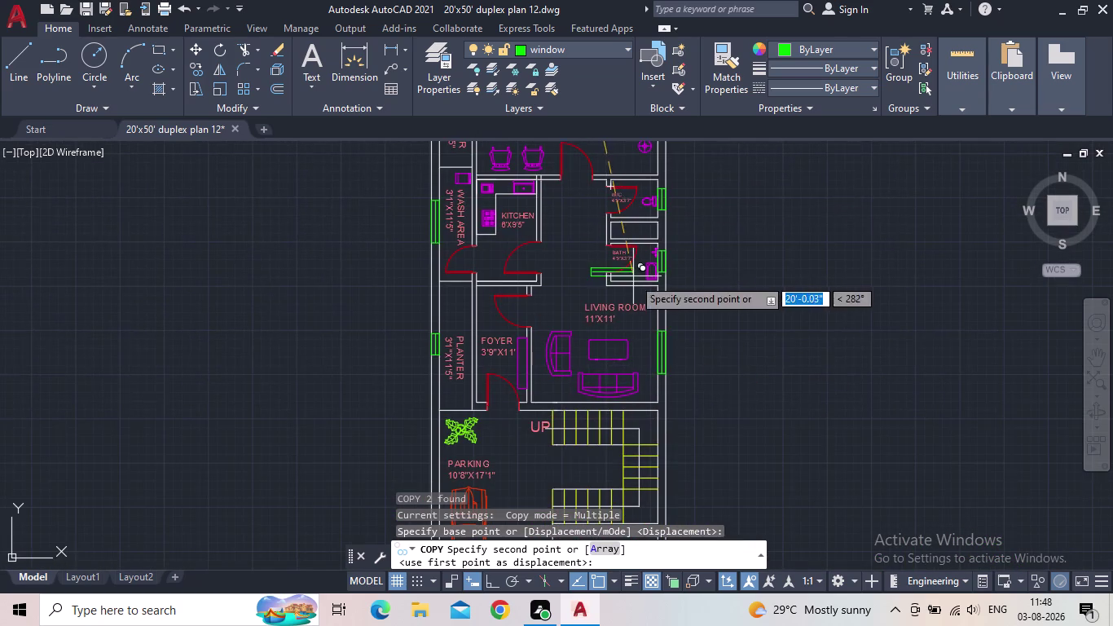
middle_drag(604, 363, 663, 264)
scroll(up, 3)
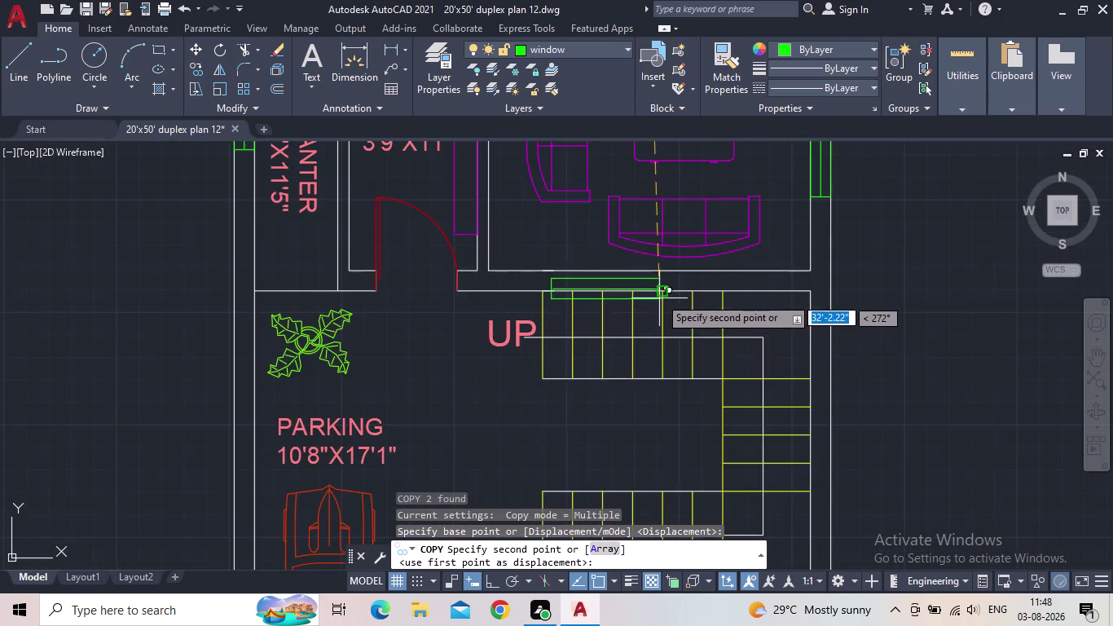
scroll(up, 3)
scroll(up, 3)
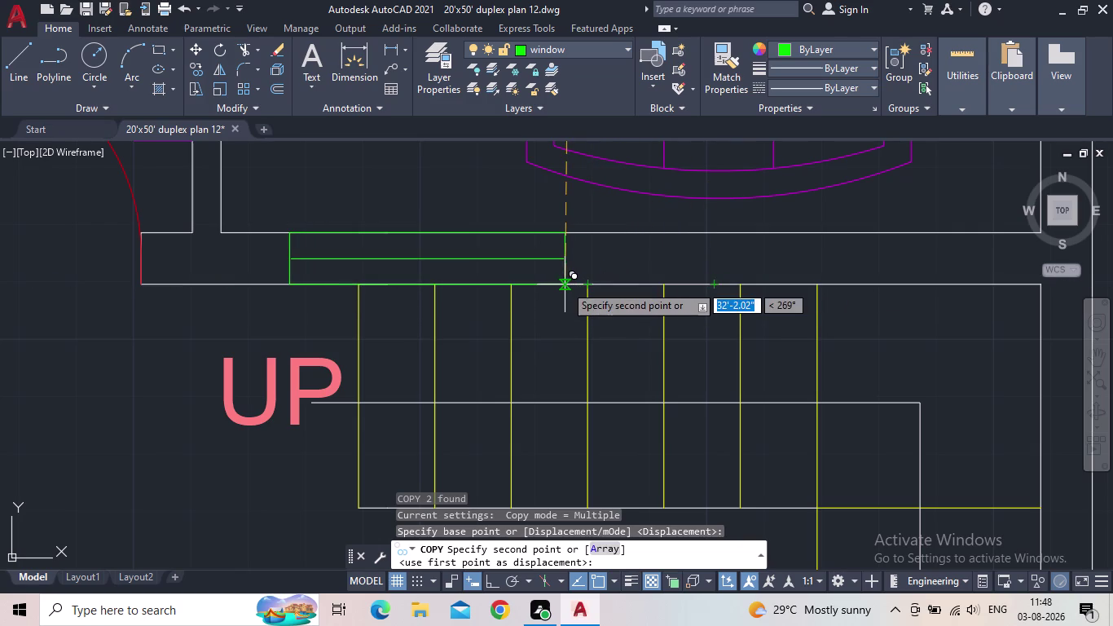
click(565, 284)
key(Escape)
scroll(down, 3)
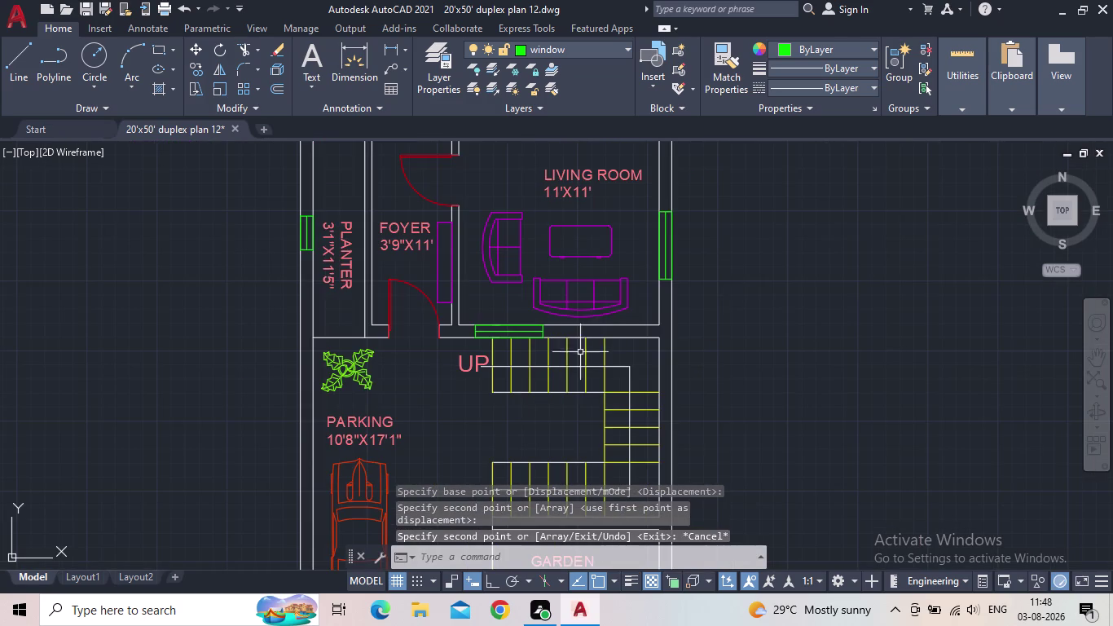
click(86, 8)
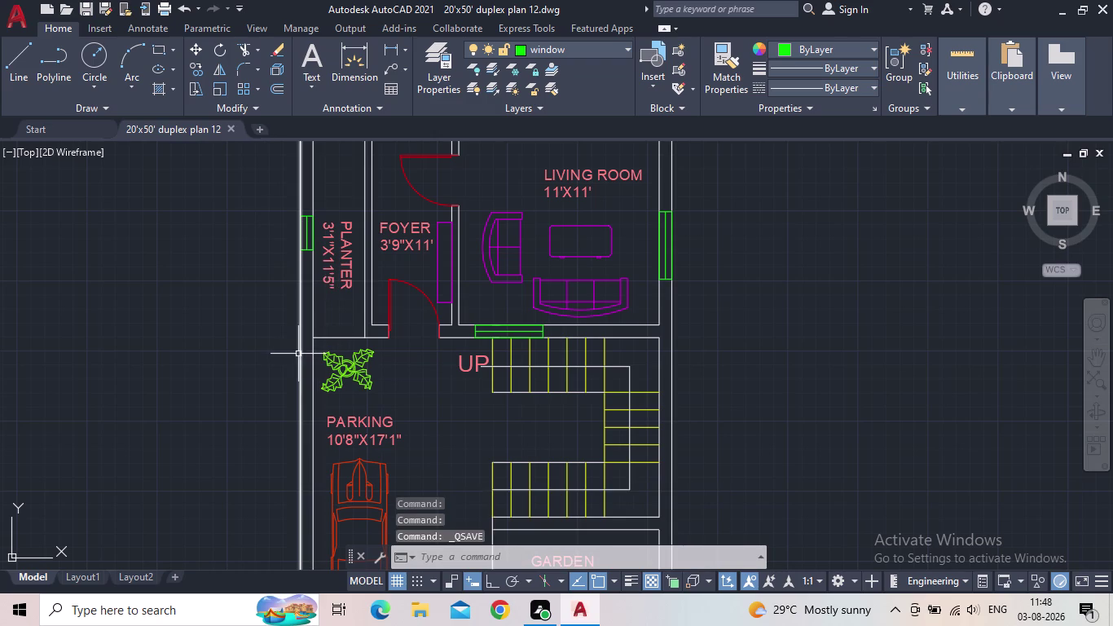
Save the drawing and delete the stray window copy outside the plot.
scroll(down, 3)
middle_drag(226, 320, 217, 286)
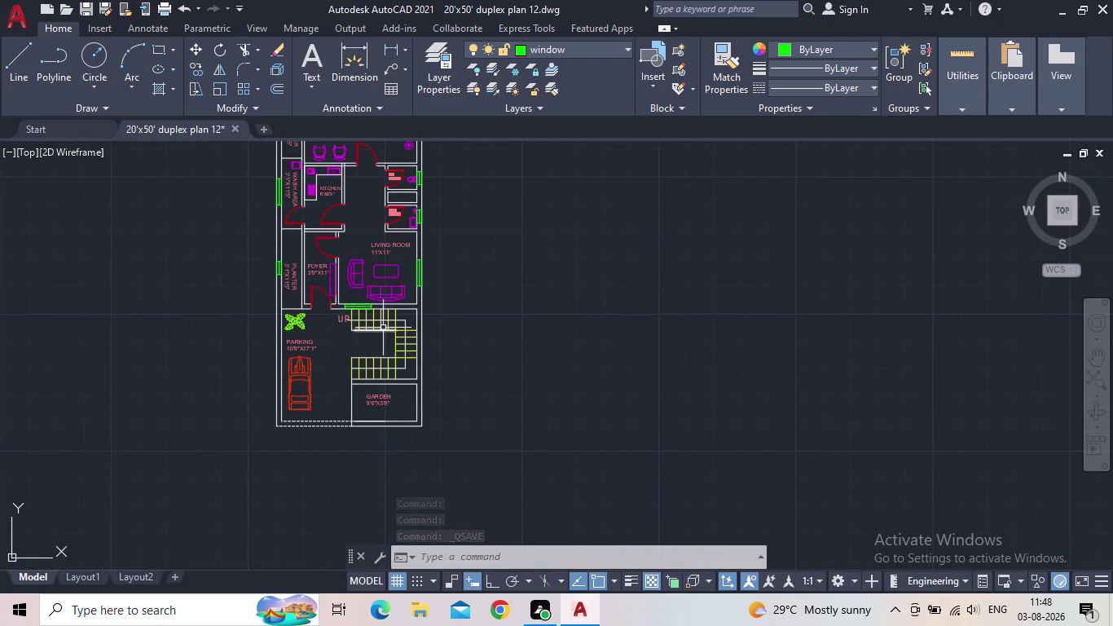
middle_drag(348, 298, 342, 334)
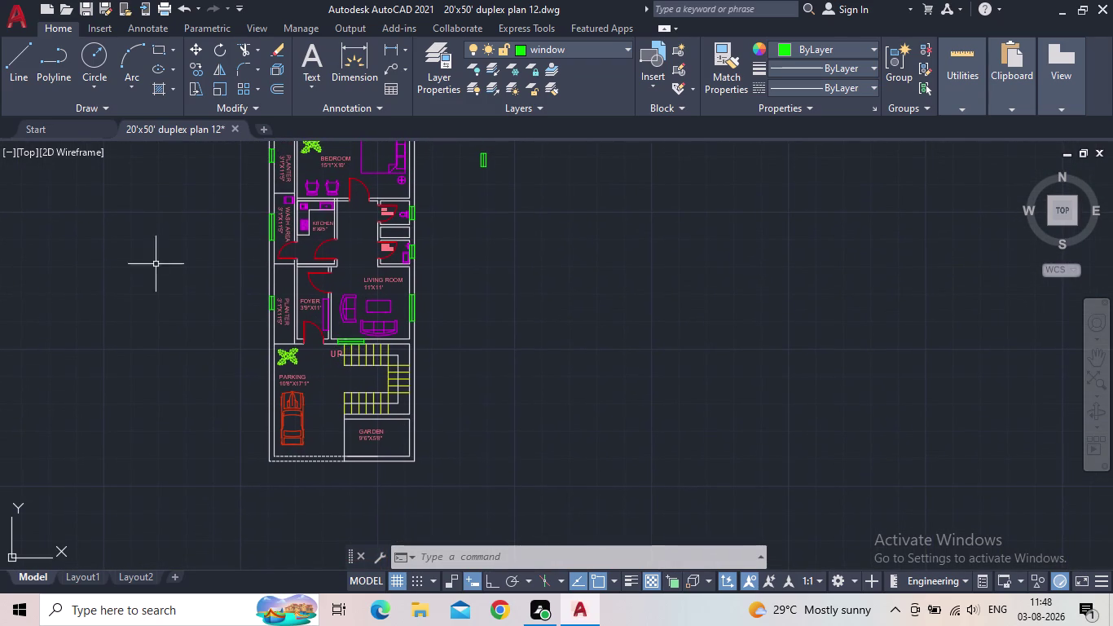
click(82, 14)
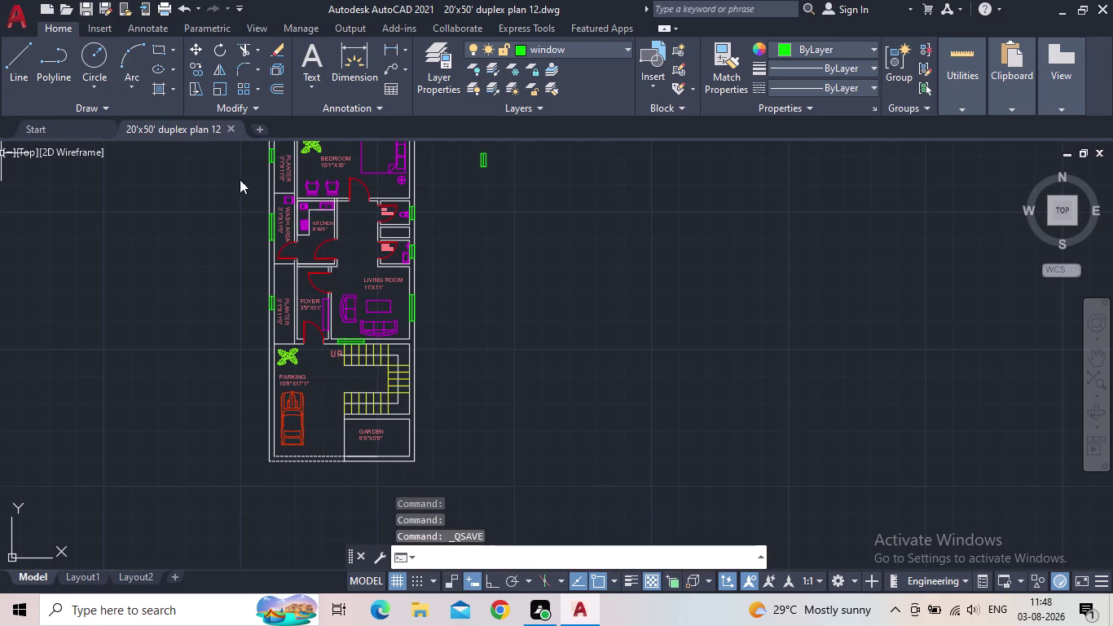
middle_drag(478, 226, 462, 317)
click(490, 306)
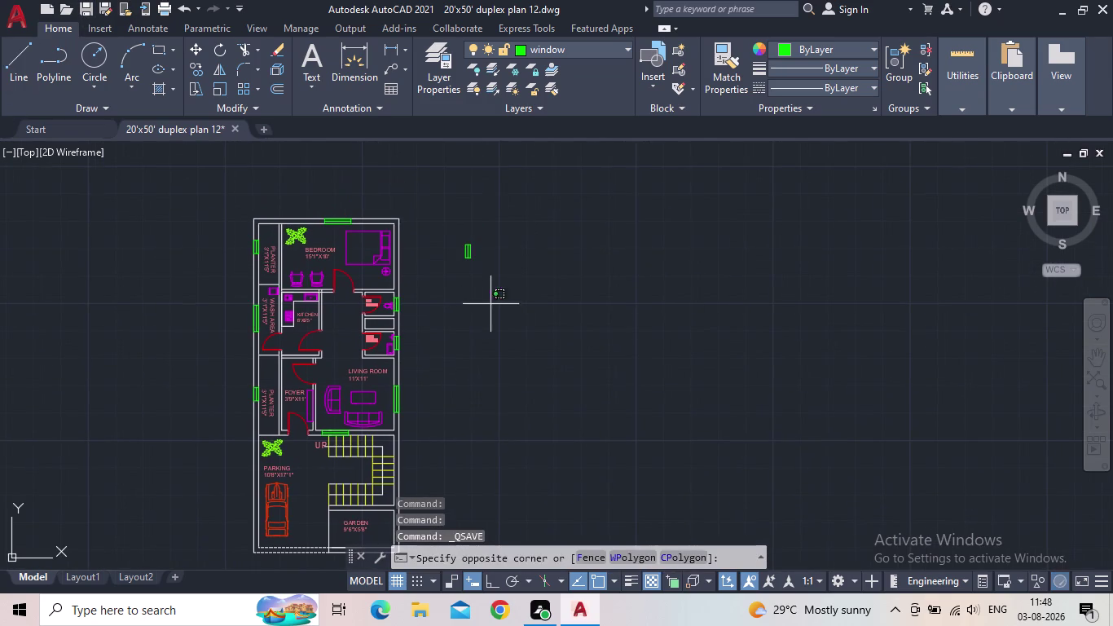
drag(423, 203, 422, 211)
key(Delete)
Zoom in on the garden area and open the Layer Properties Manager.
middle_drag(495, 295, 587, 287)
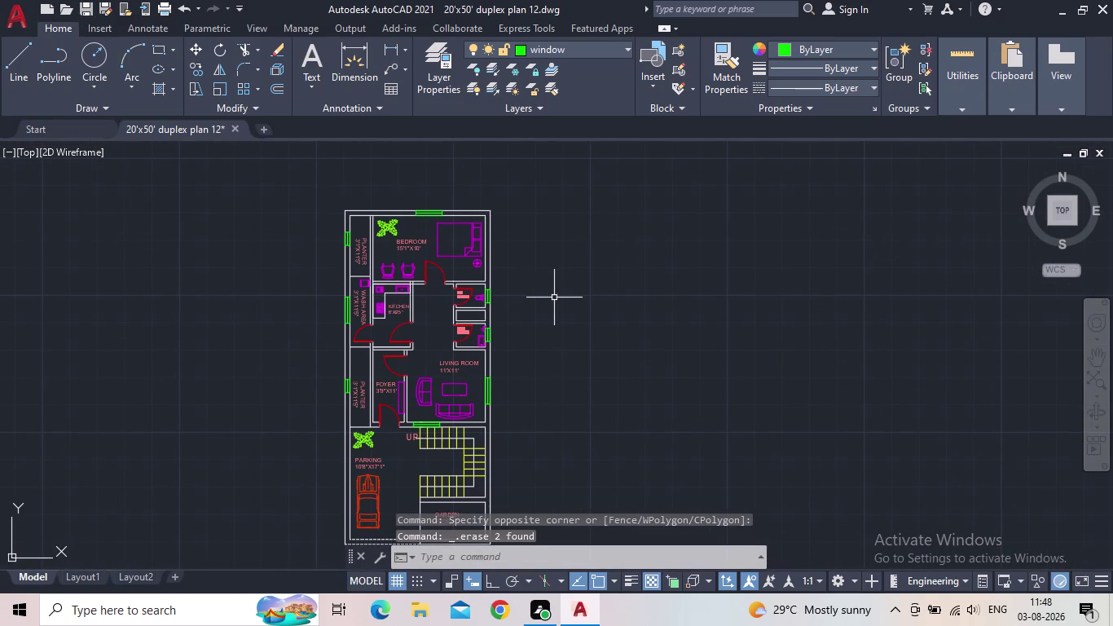
middle_drag(555, 295, 599, 229)
scroll(up, 3)
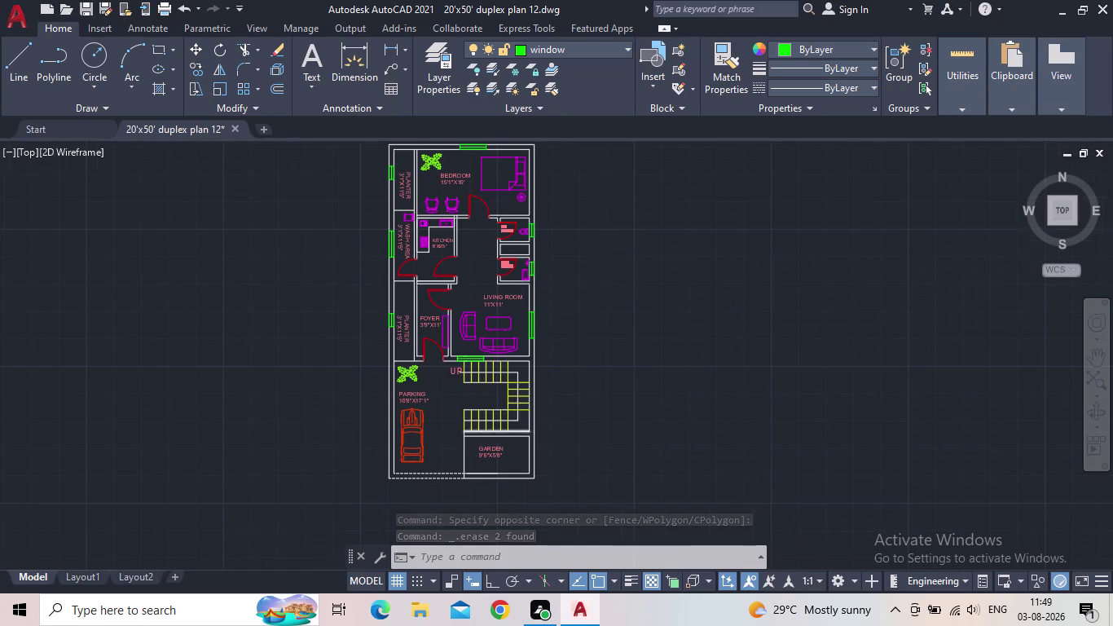
scroll(up, 3)
middle_drag(508, 452, 542, 389)
scroll(up, 3)
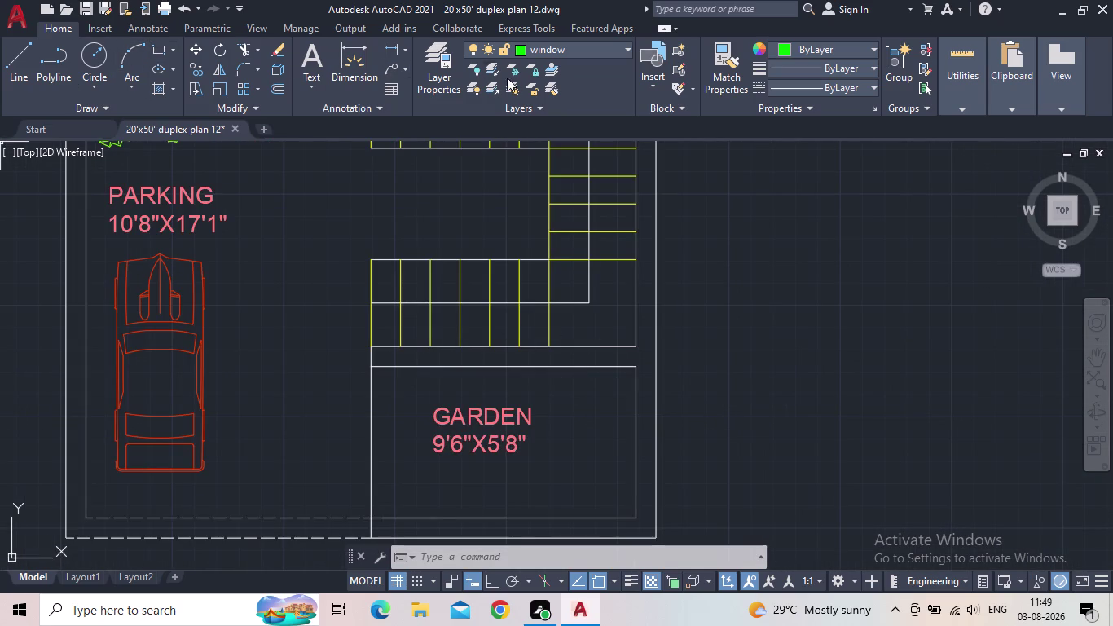
click(441, 81)
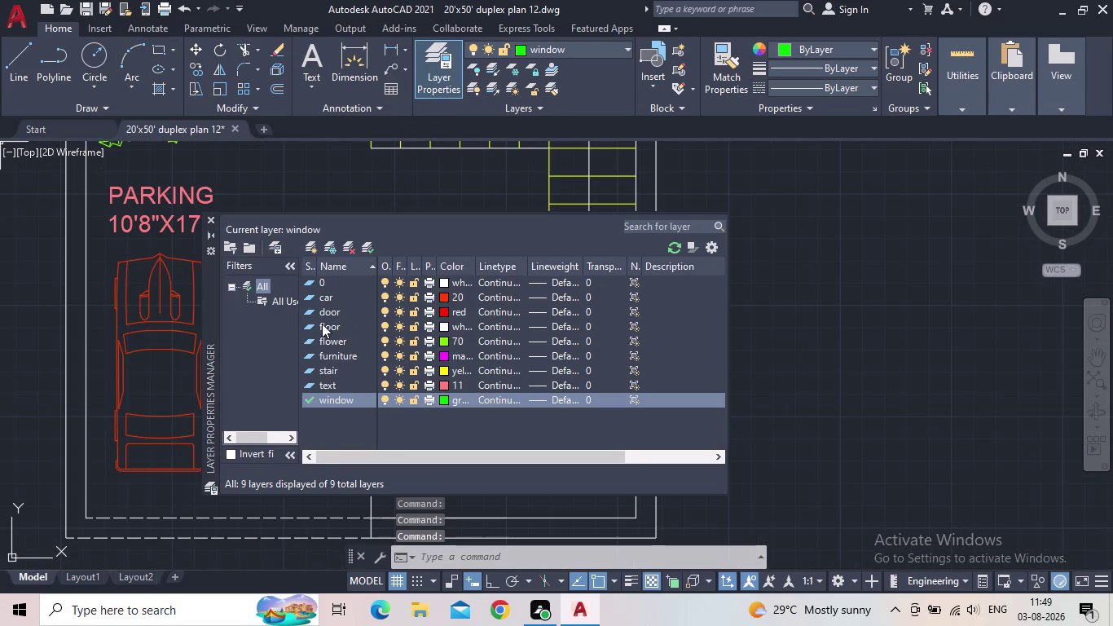
Make floor the current layer, then start and cancel a rectangle in the garden.
double_click(309, 324)
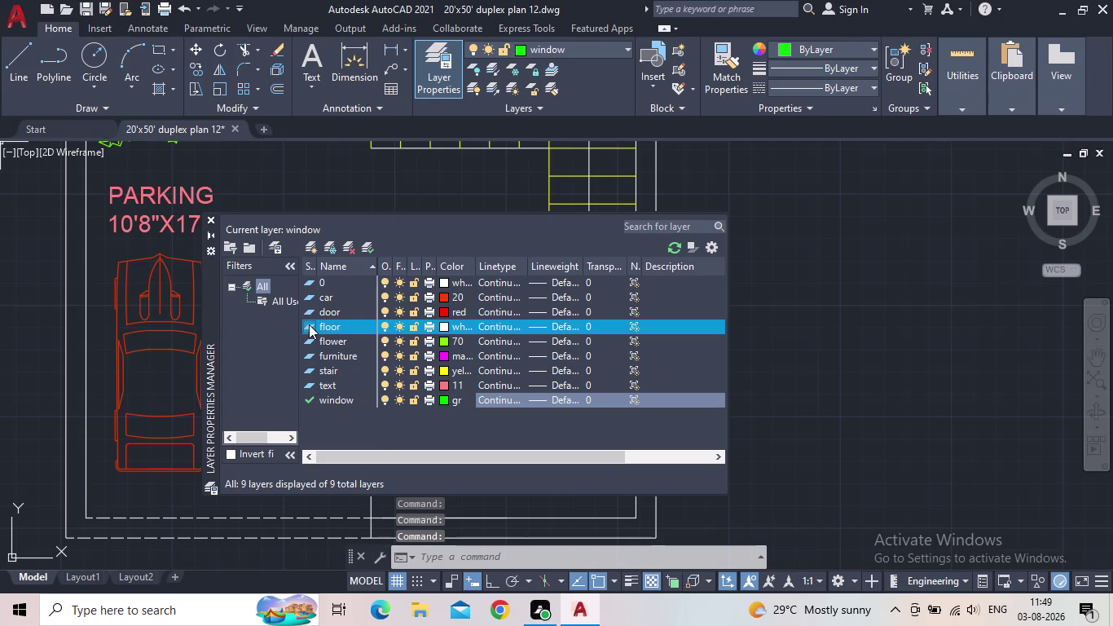
click(211, 219)
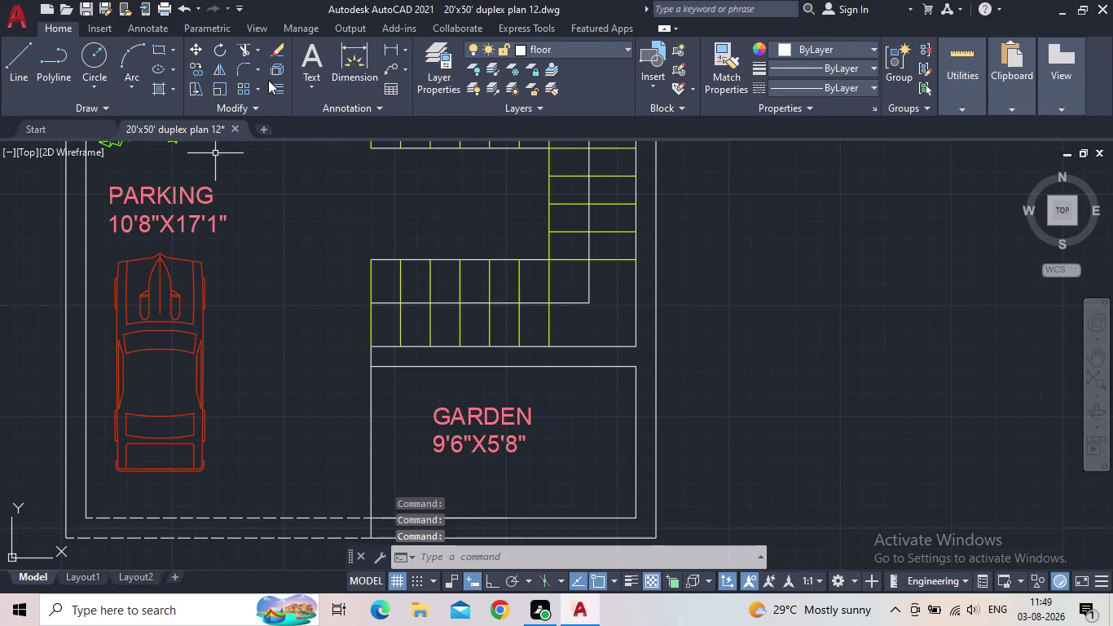
click(156, 50)
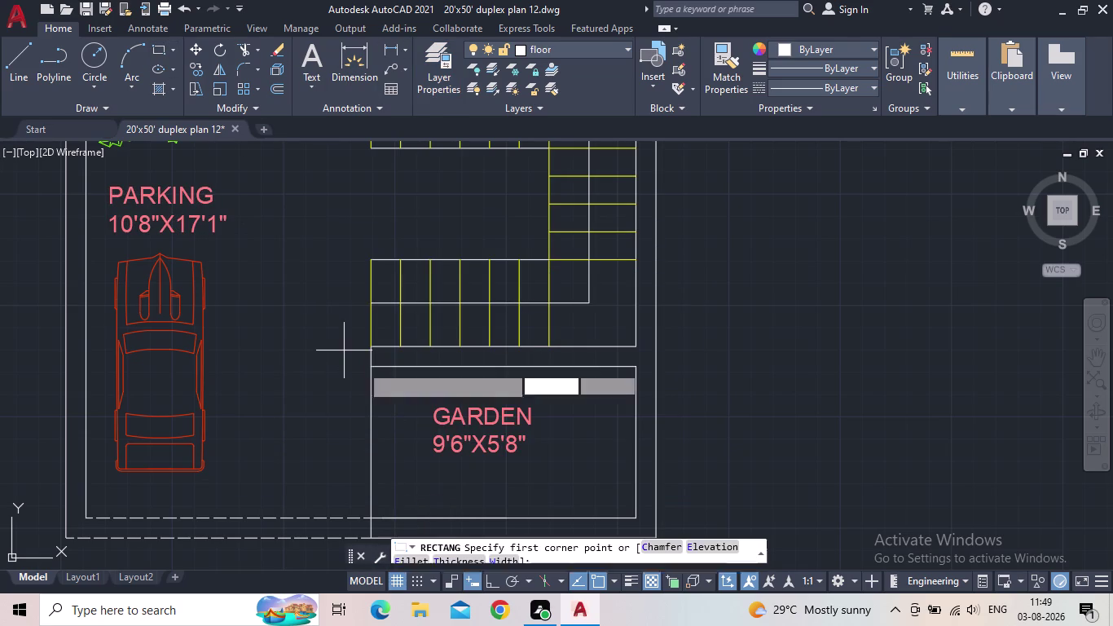
scroll(up, 3)
click(346, 324)
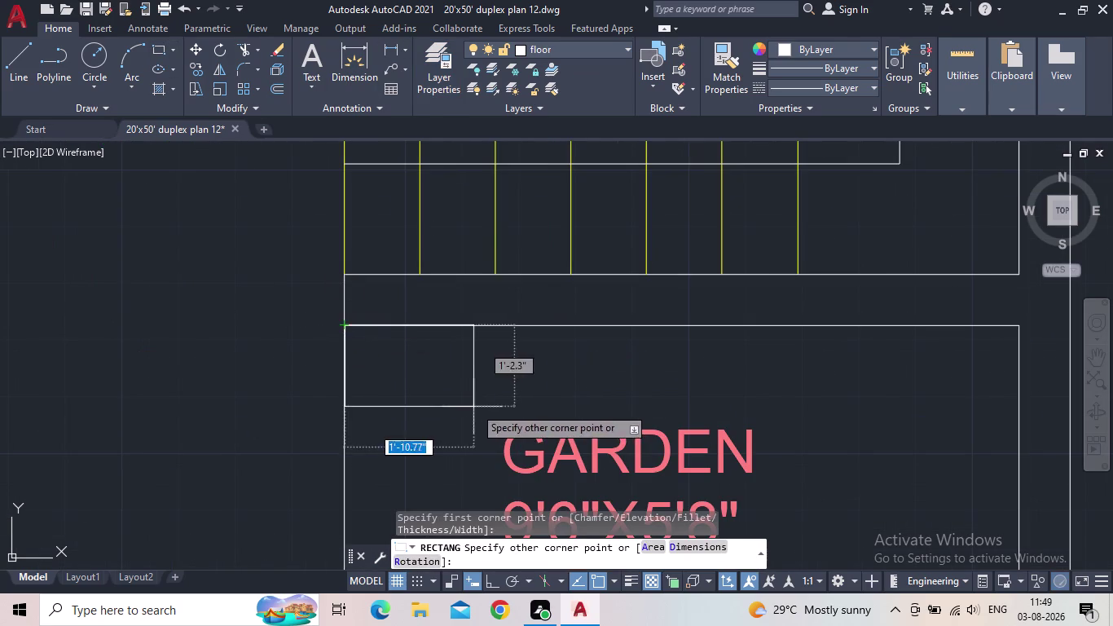
middle_drag(475, 406, 391, 242)
scroll(down, 3)
scroll(up, 3)
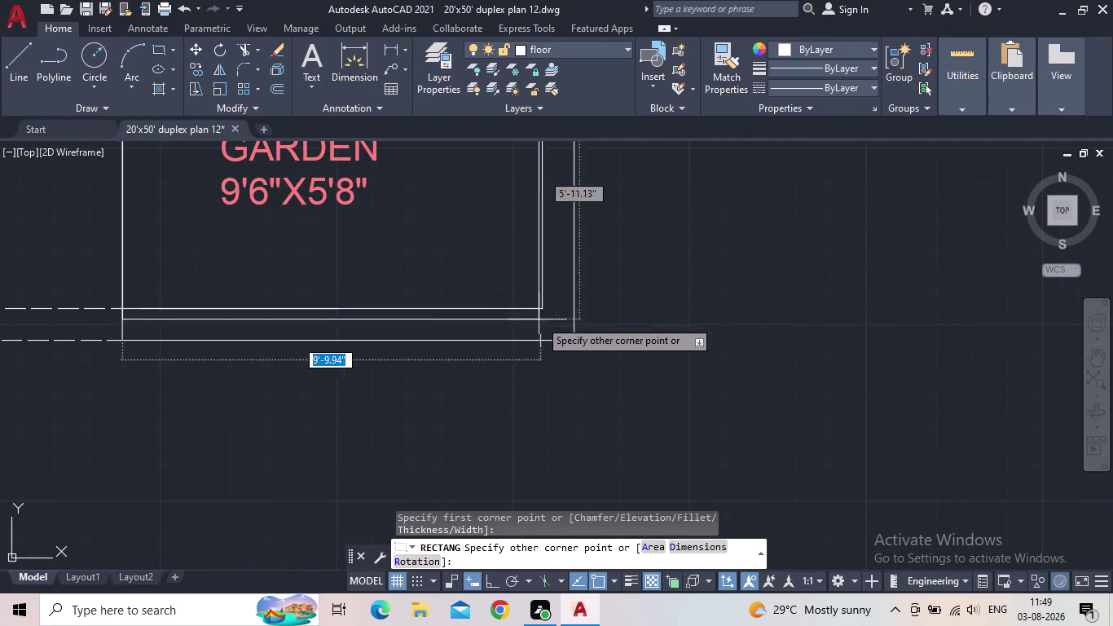
click(540, 308)
key(Escape)
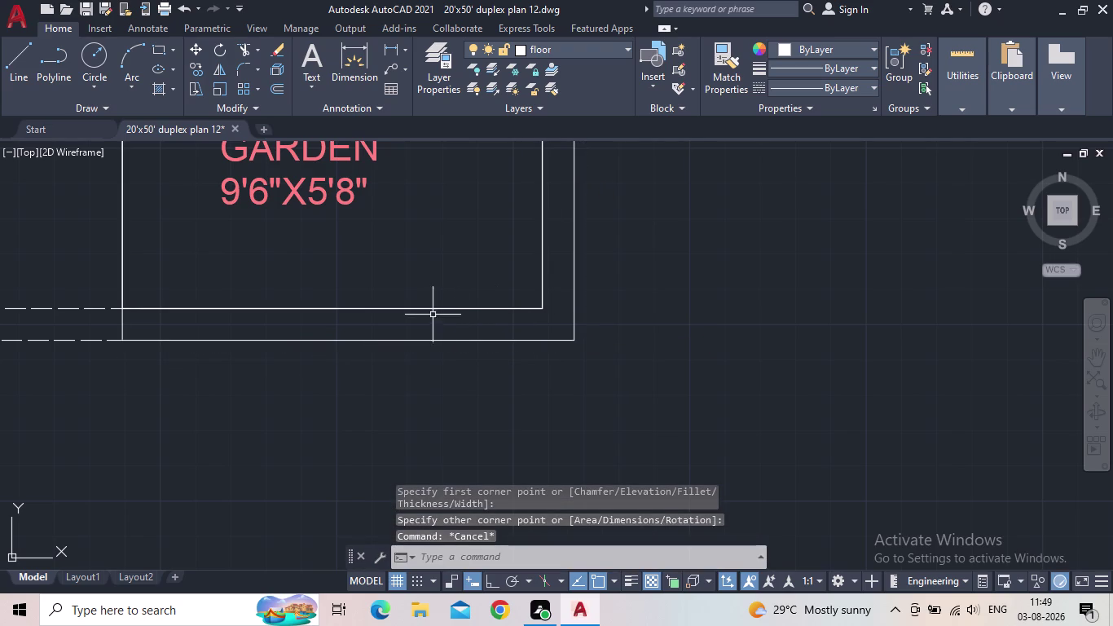
Start a second rectangle inside the planter and cancel it.
scroll(down, 3)
middle_drag(430, 309, 503, 447)
scroll(down, 3)
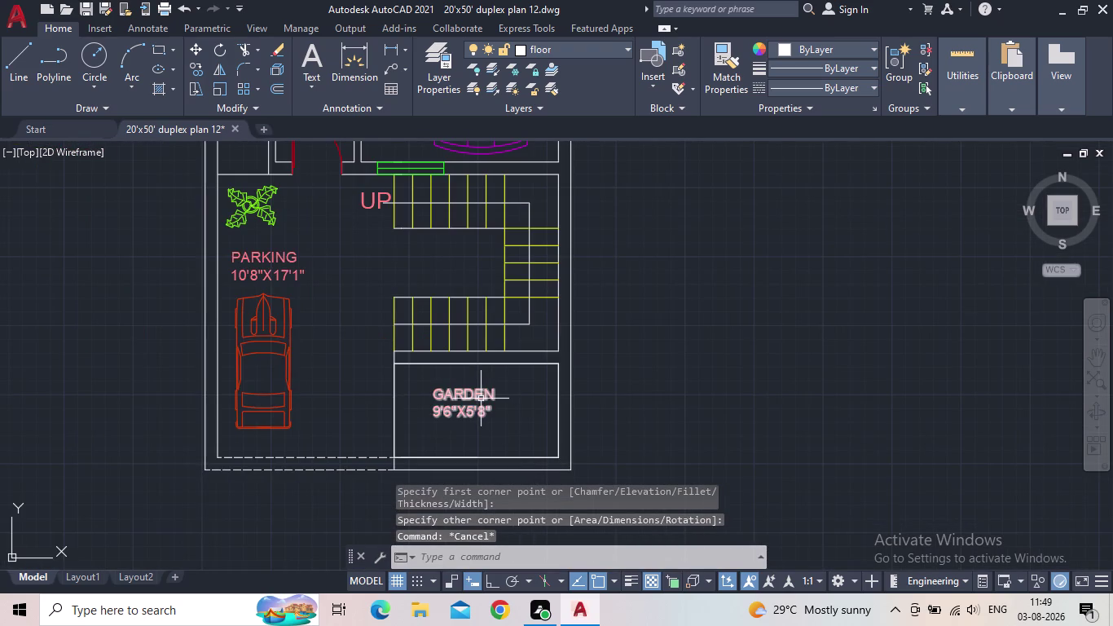
middle_drag(472, 398, 666, 529)
middle_drag(563, 379, 581, 512)
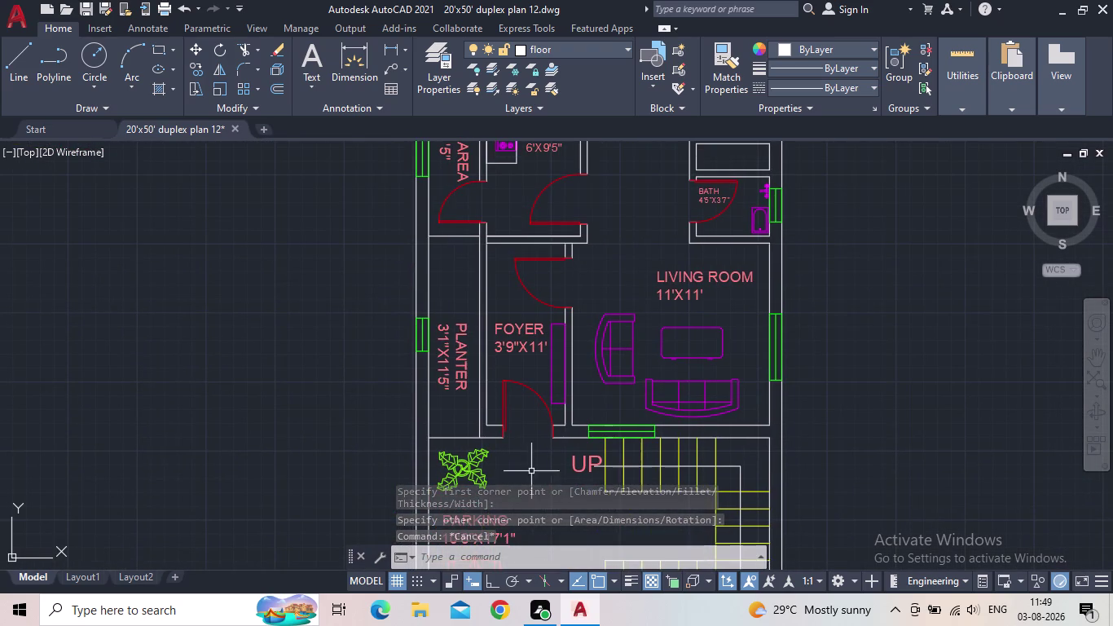
key(space)
scroll(up, 3)
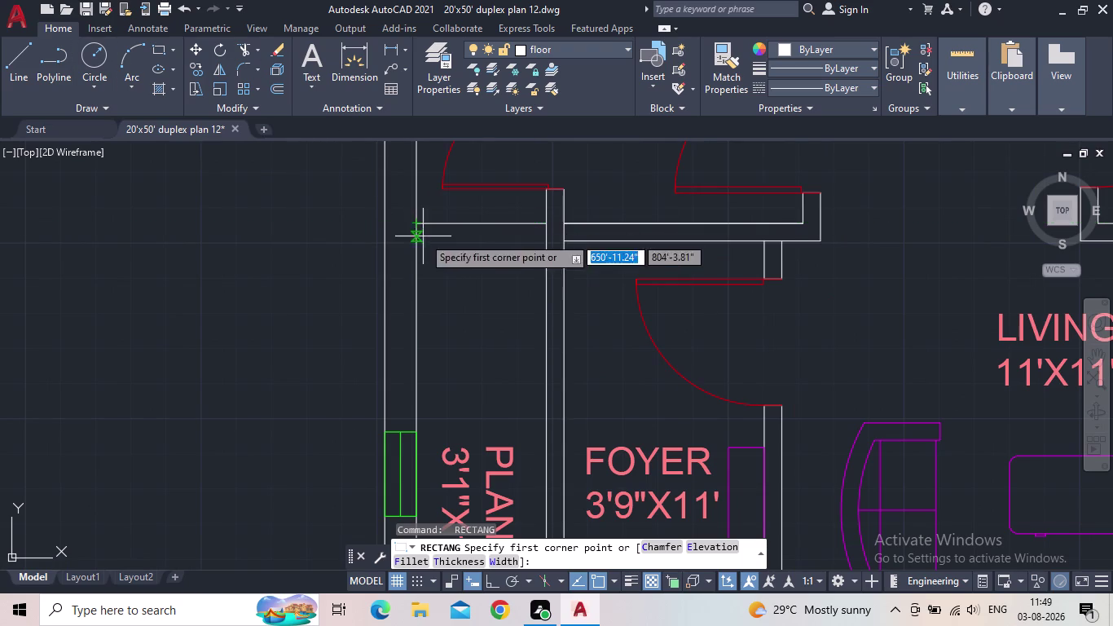
drag(416, 228, 433, 245)
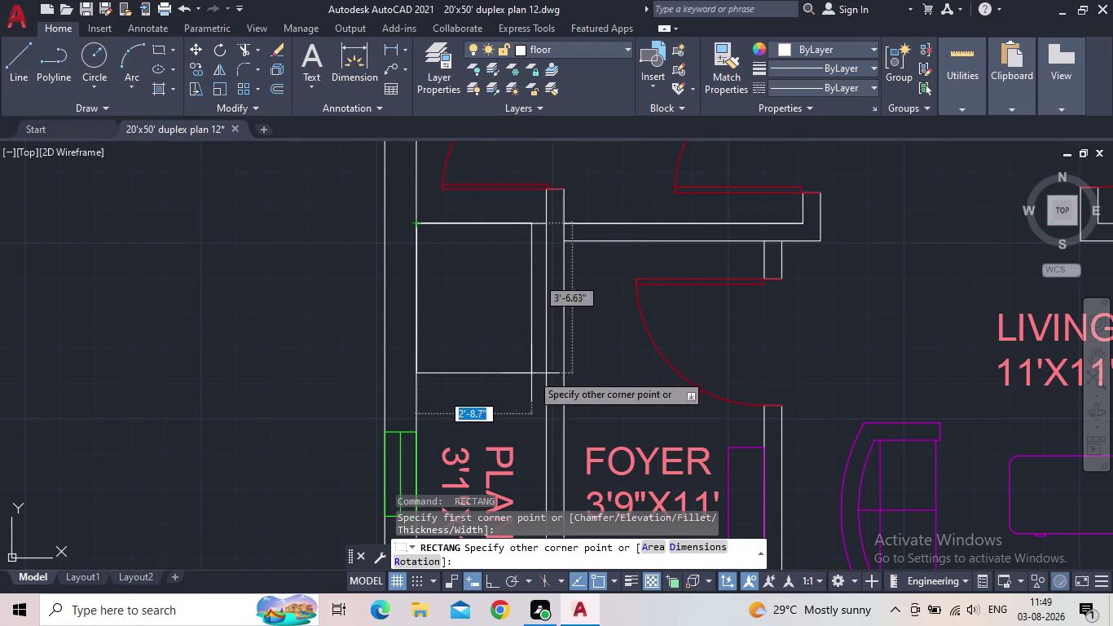
middle_drag(531, 373, 544, 257)
middle_drag(562, 362, 543, 226)
scroll(down, 3)
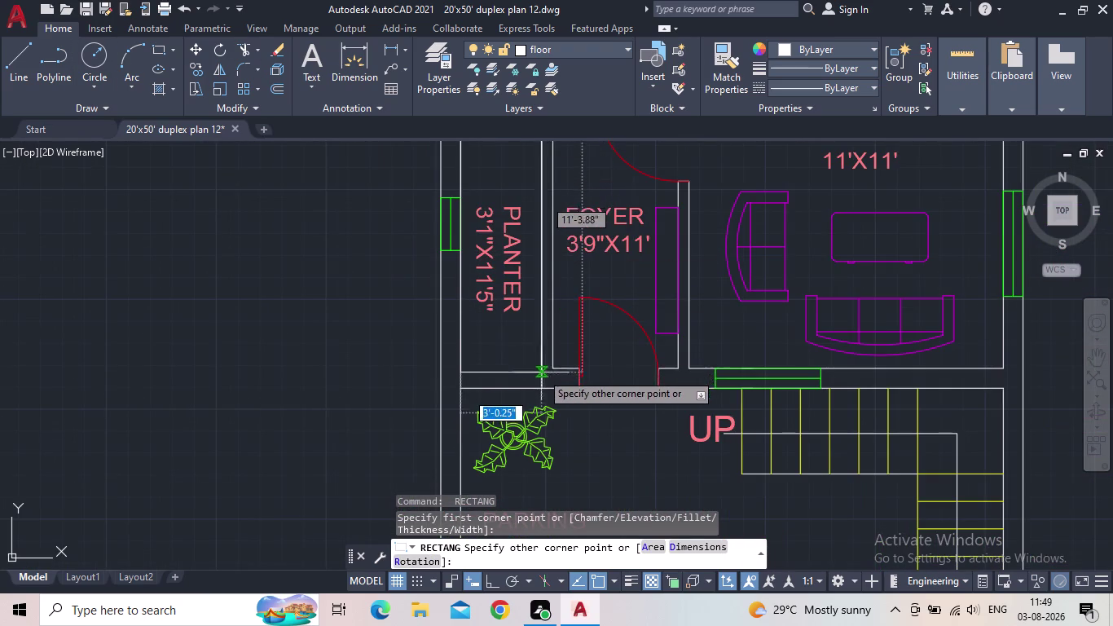
click(545, 389)
middle_drag(436, 283, 378, 503)
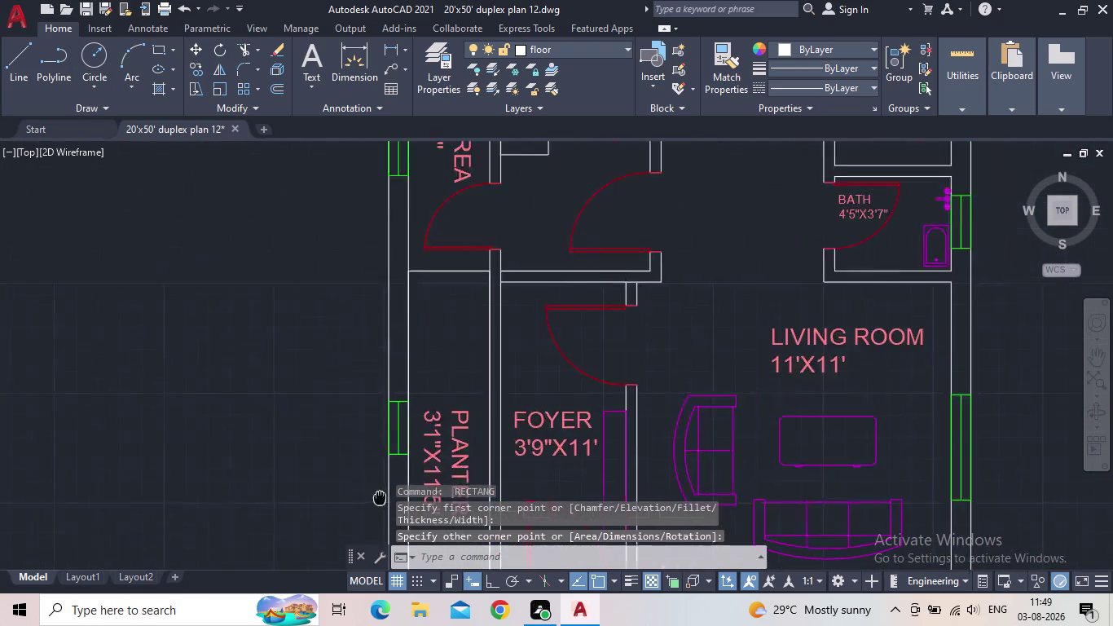
middle_drag(378, 503, 370, 537)
key(Escape)
Start and cancel a rectangle from the planter's top corner, then view the whole plan.
middle_drag(417, 321, 430, 579)
middle_drag(439, 317, 434, 451)
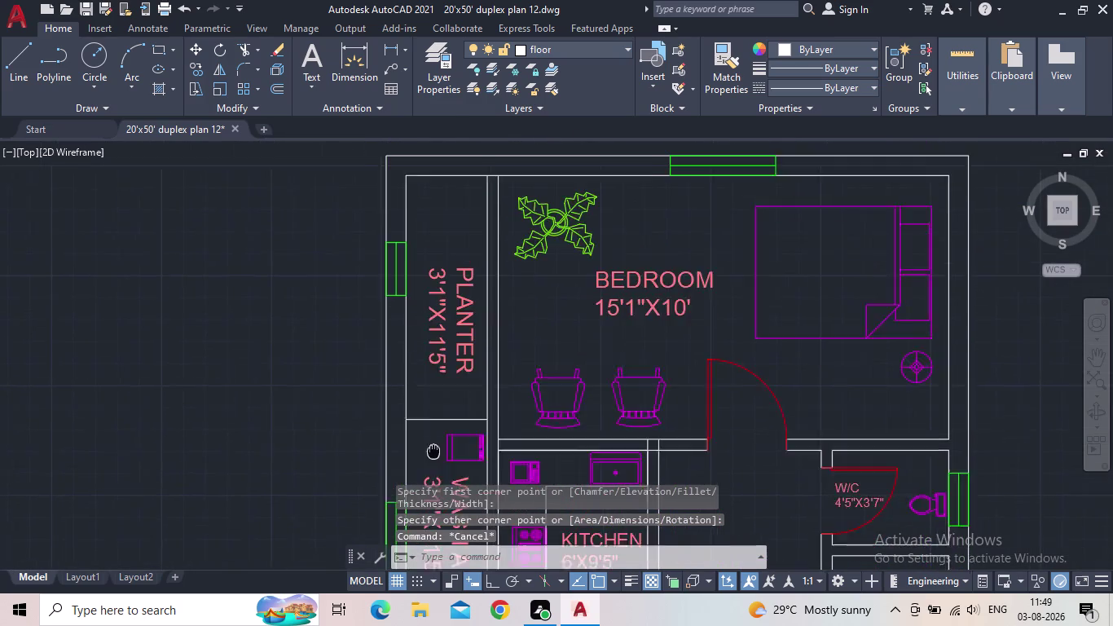
middle_drag(434, 451, 354, 514)
key(c)
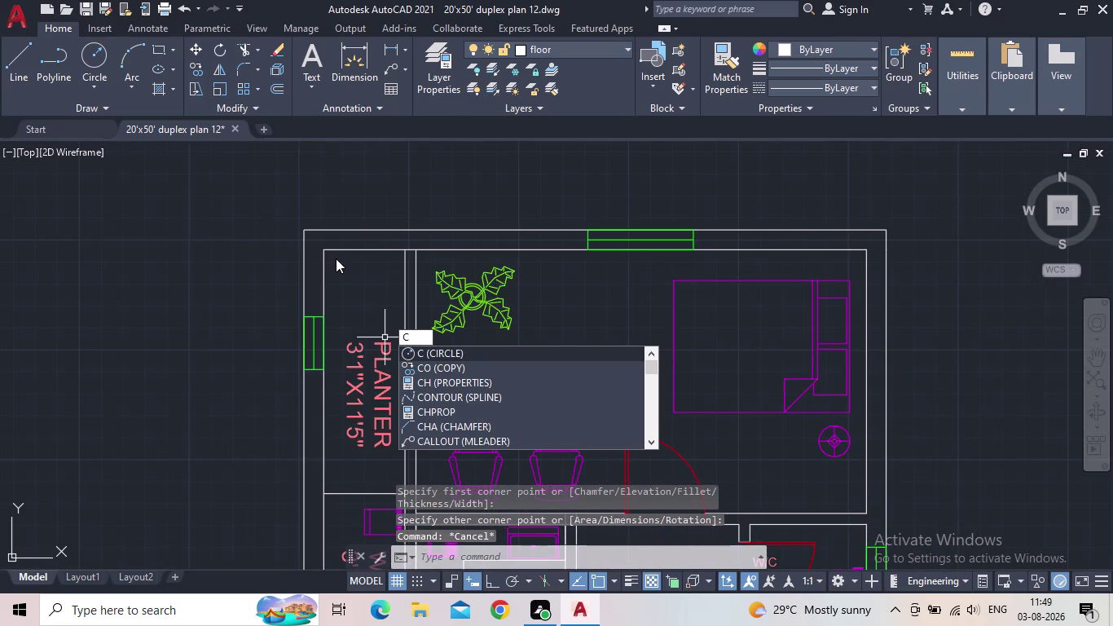
key(BackSpace)
key(space)
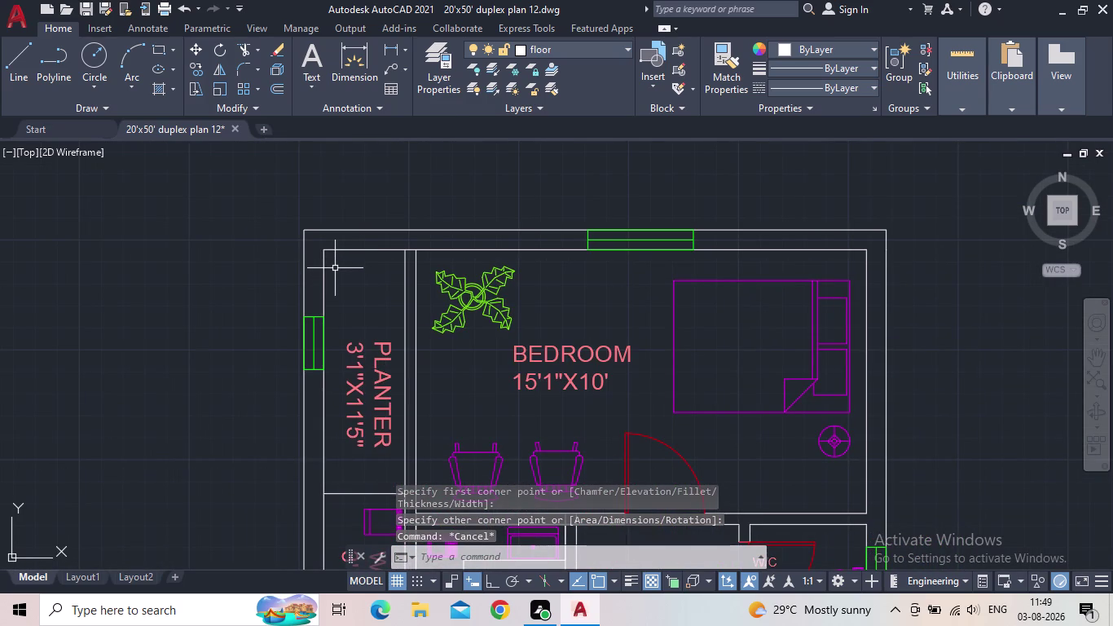
drag(157, 45, 158, 54)
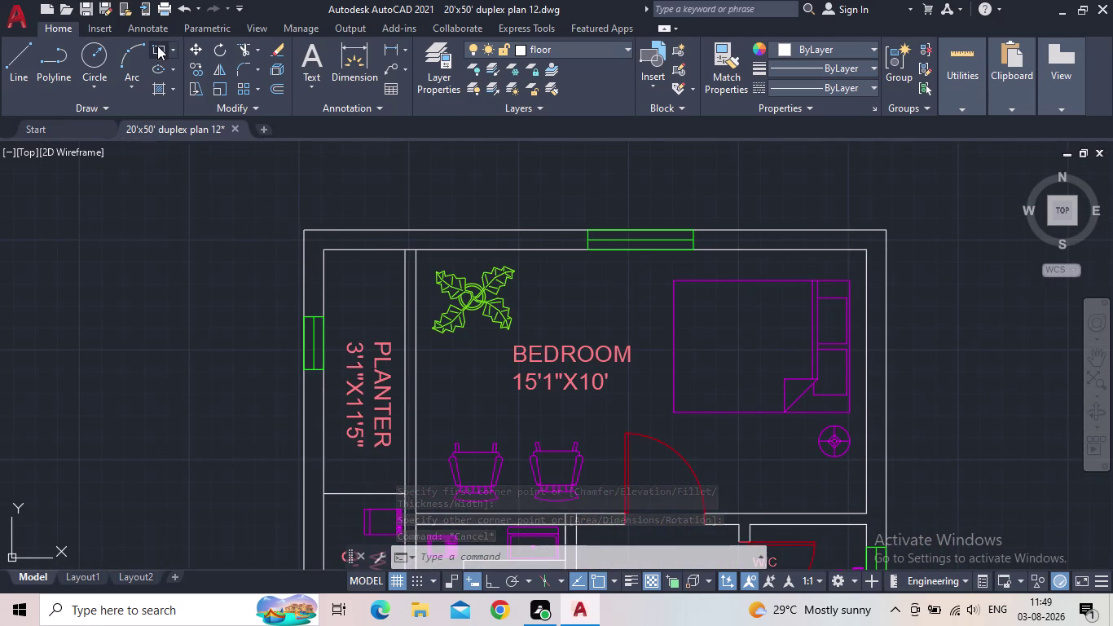
click(323, 255)
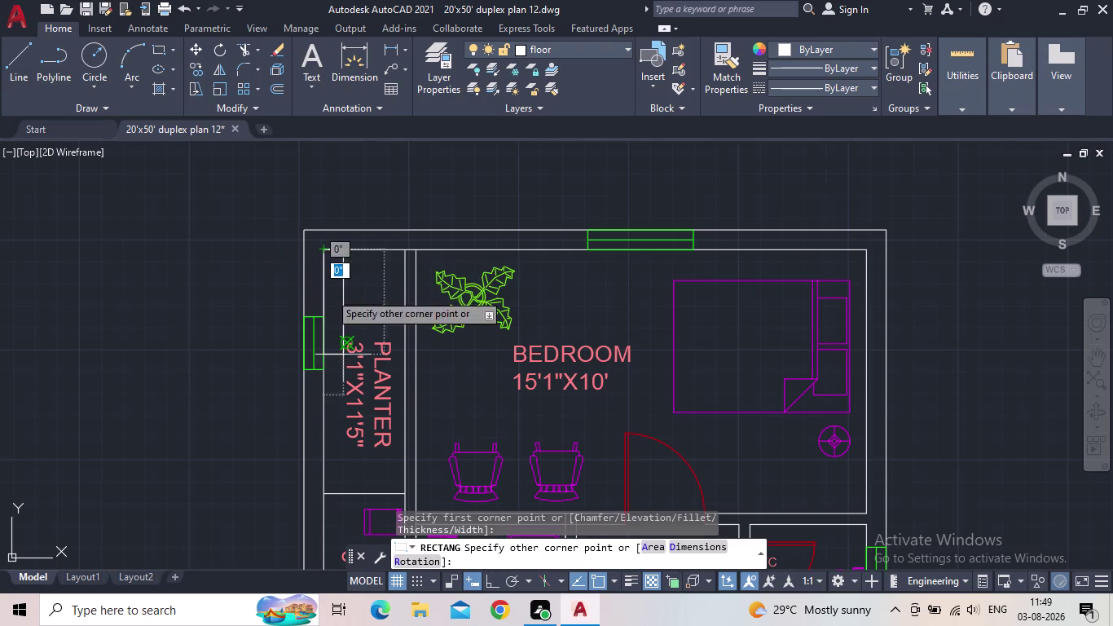
middle_drag(361, 438, 363, 401)
scroll(down, 3)
scroll(up, 3)
scroll(up, 3)
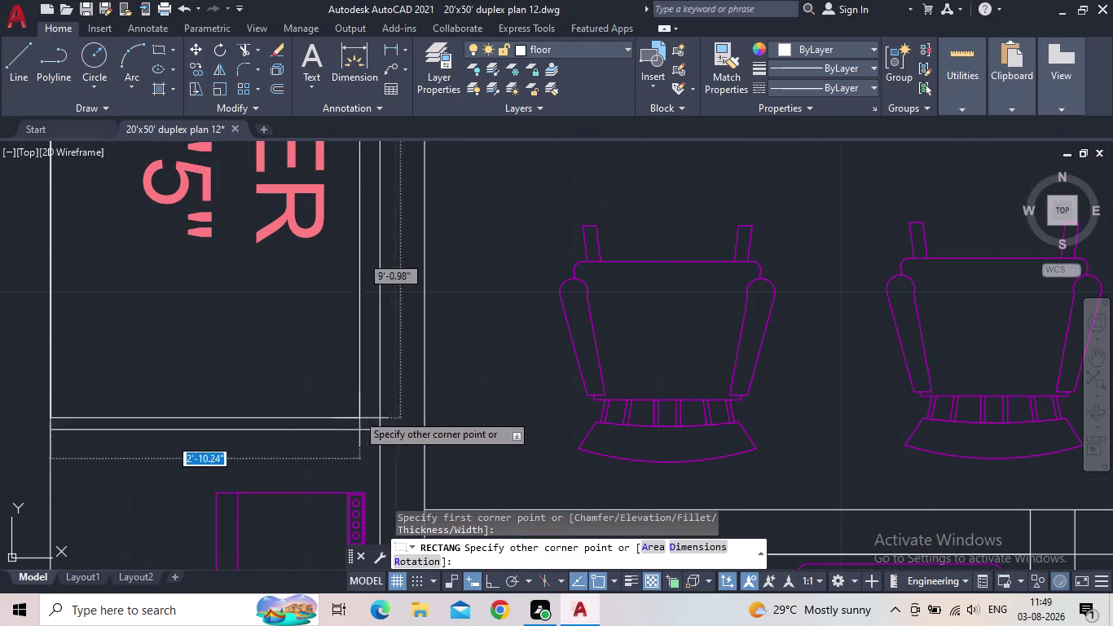
click(378, 426)
key(Escape)
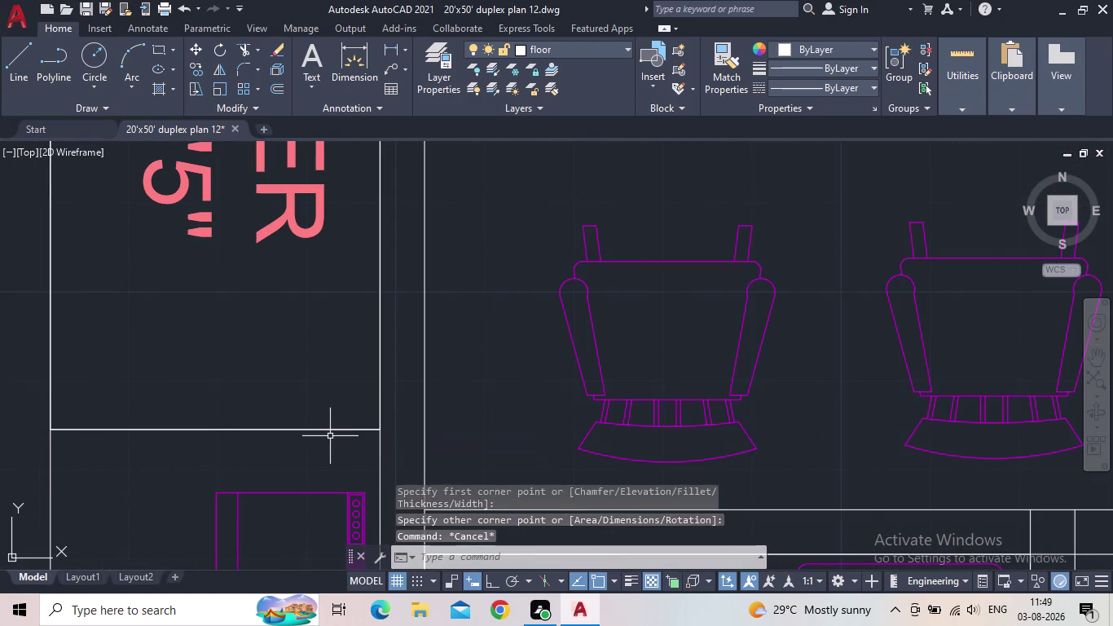
scroll(down, 3)
scroll(down, 3)
middle_drag(382, 408, 418, 359)
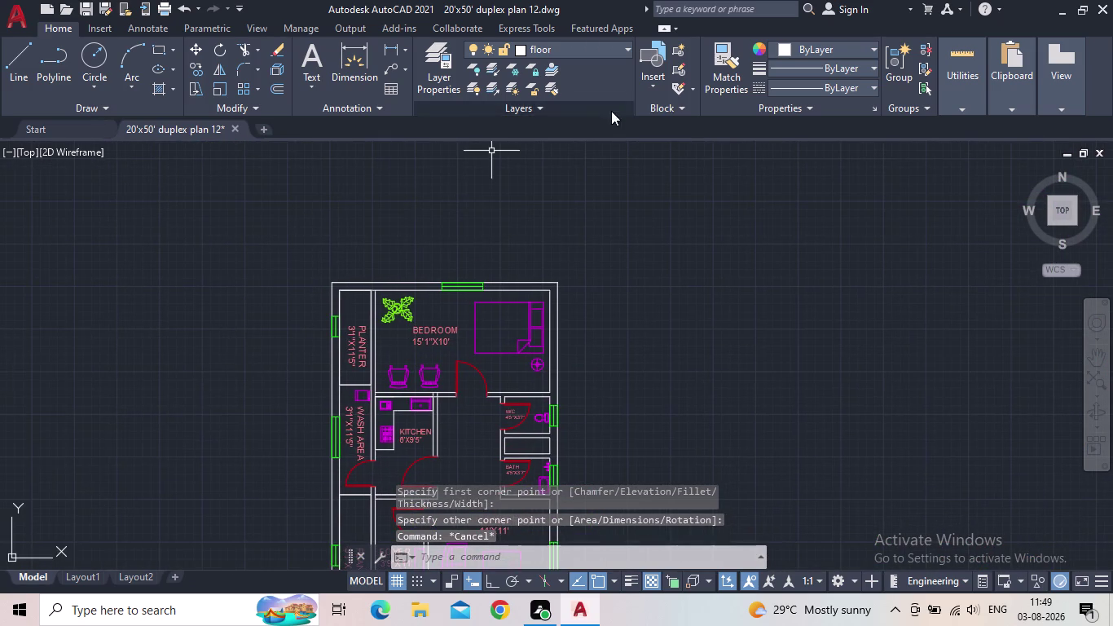
click(438, 81)
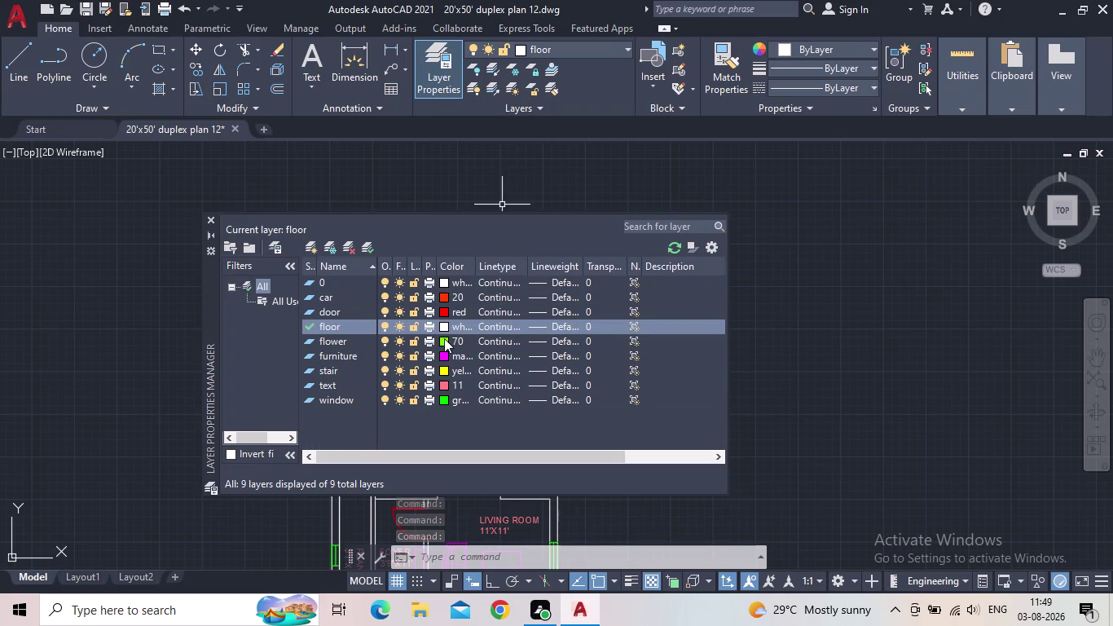
Add a new layer named HATCH.
click(314, 246)
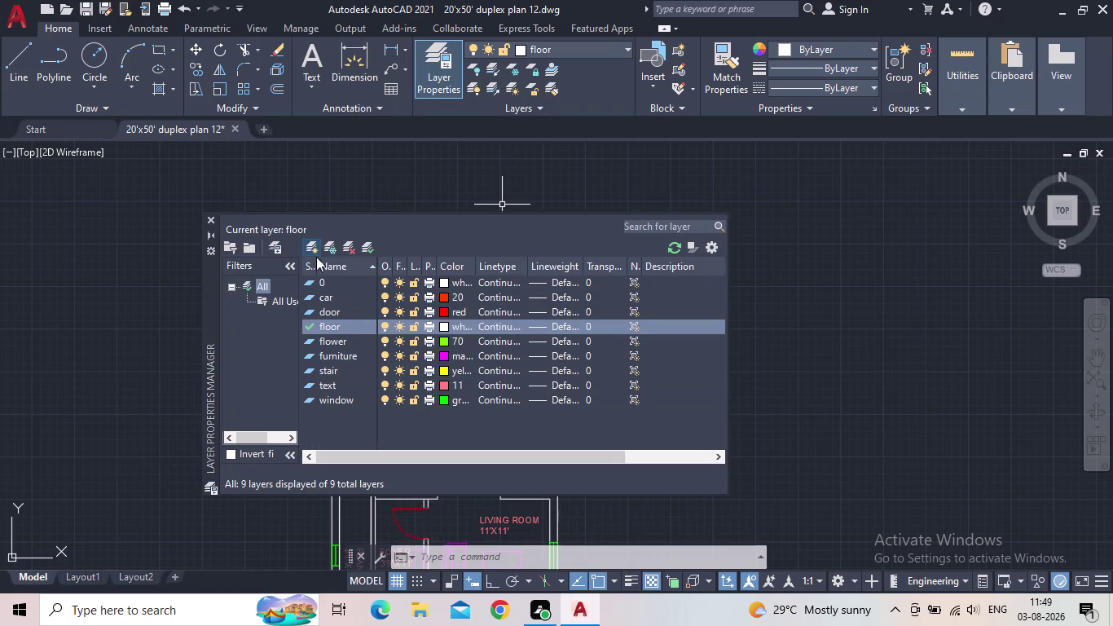
key(h)
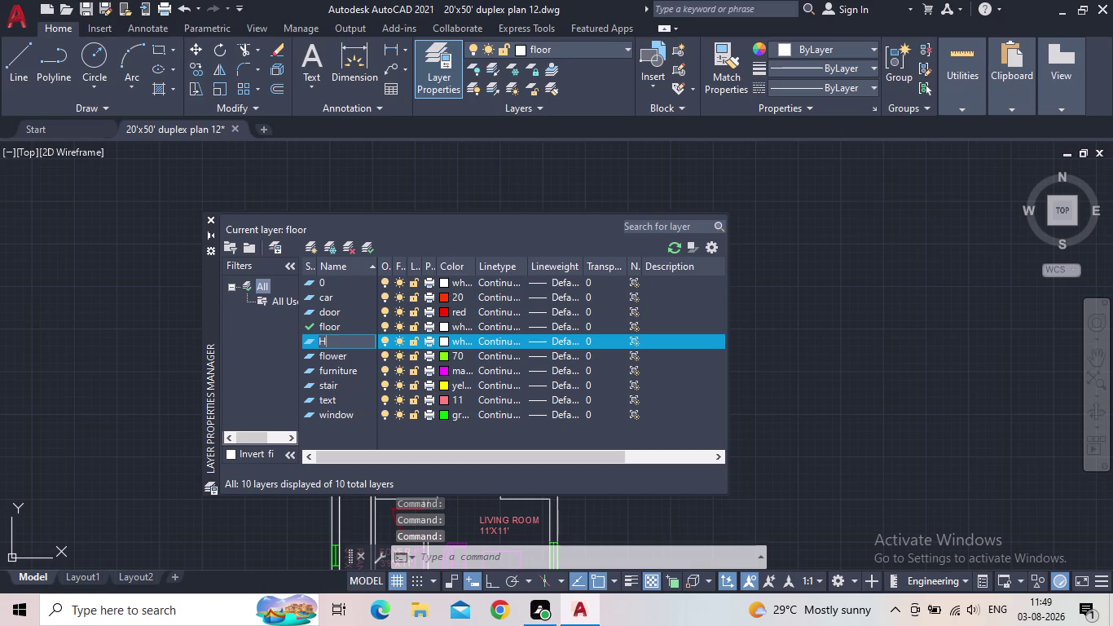
key(a)
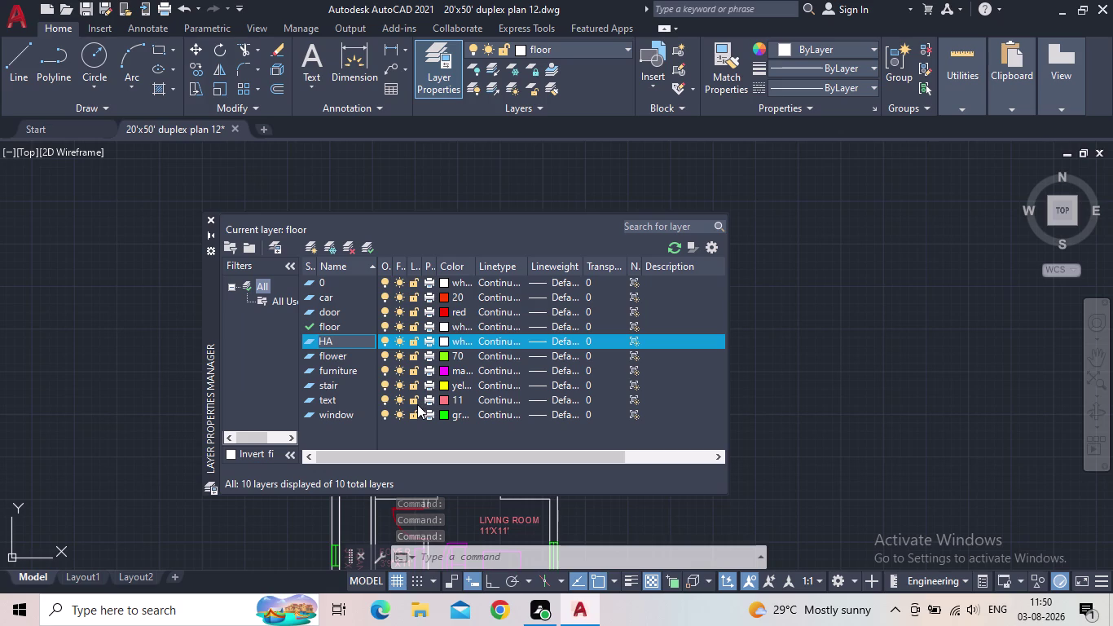
text(CC)
key(BackSpace)
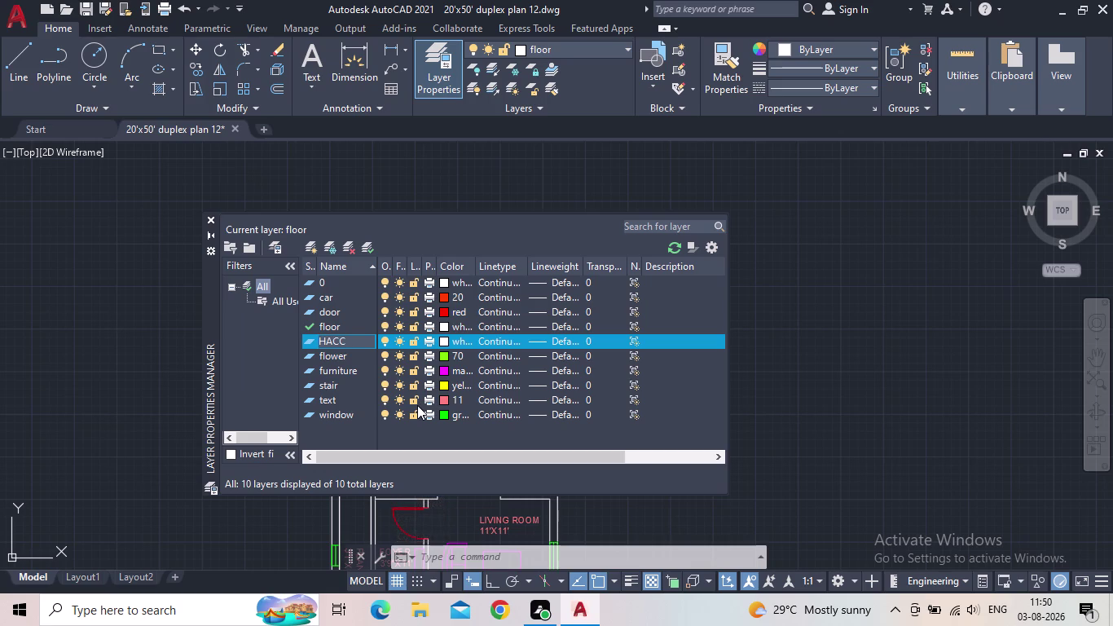
key(BackSpace)
text(TCH)
key(Return)
click(444, 341)
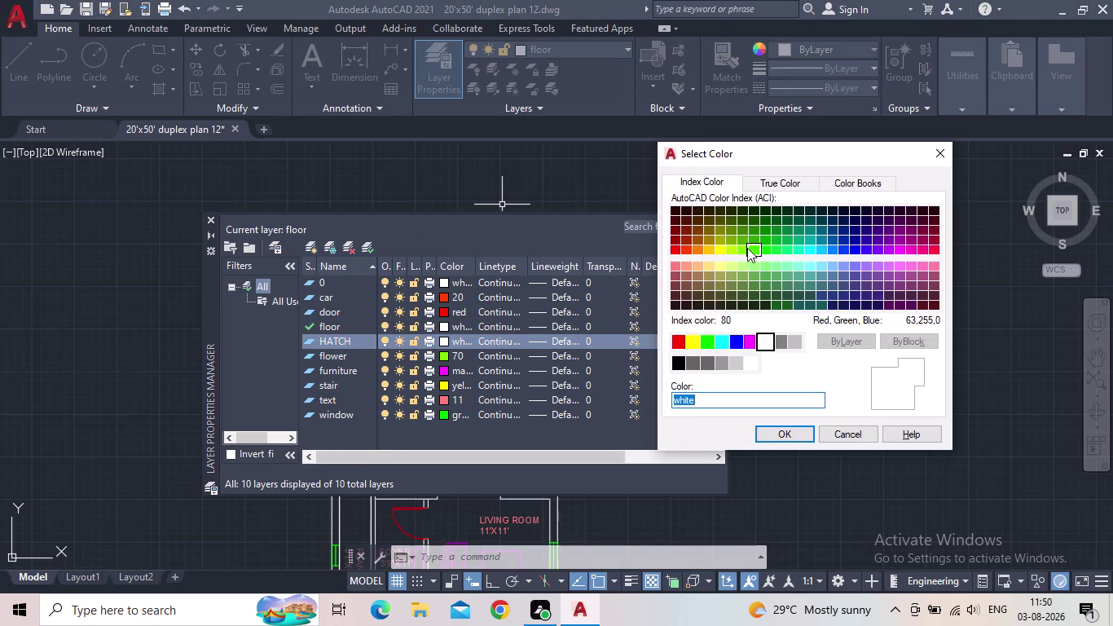
Give HATCH yellow-green colour 60 and make it the current layer.
click(753, 251)
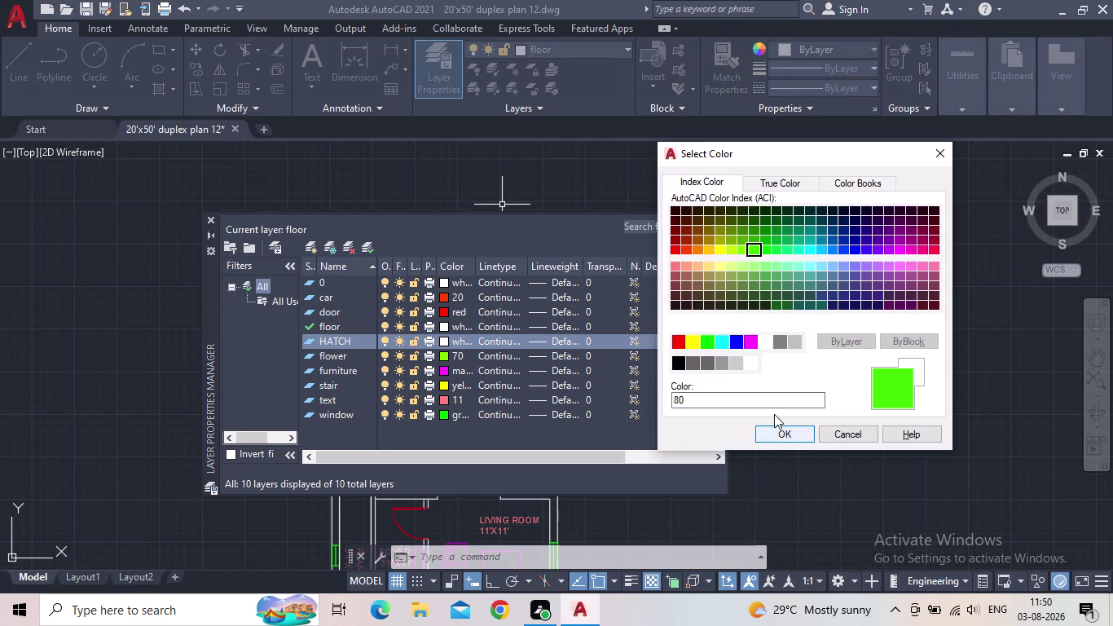
click(741, 249)
click(732, 248)
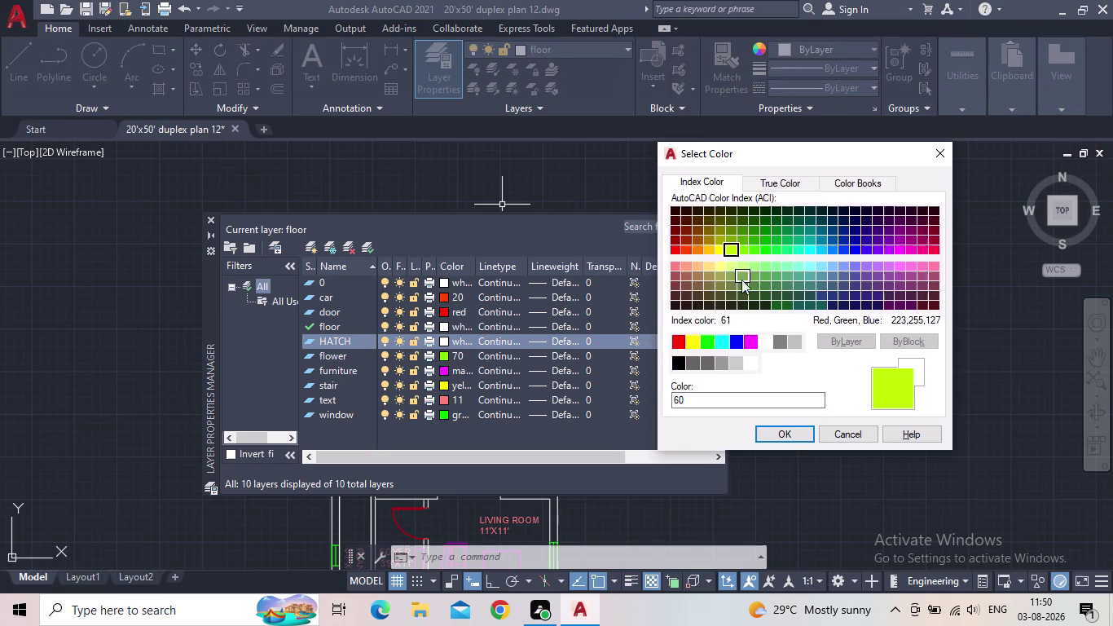
click(768, 433)
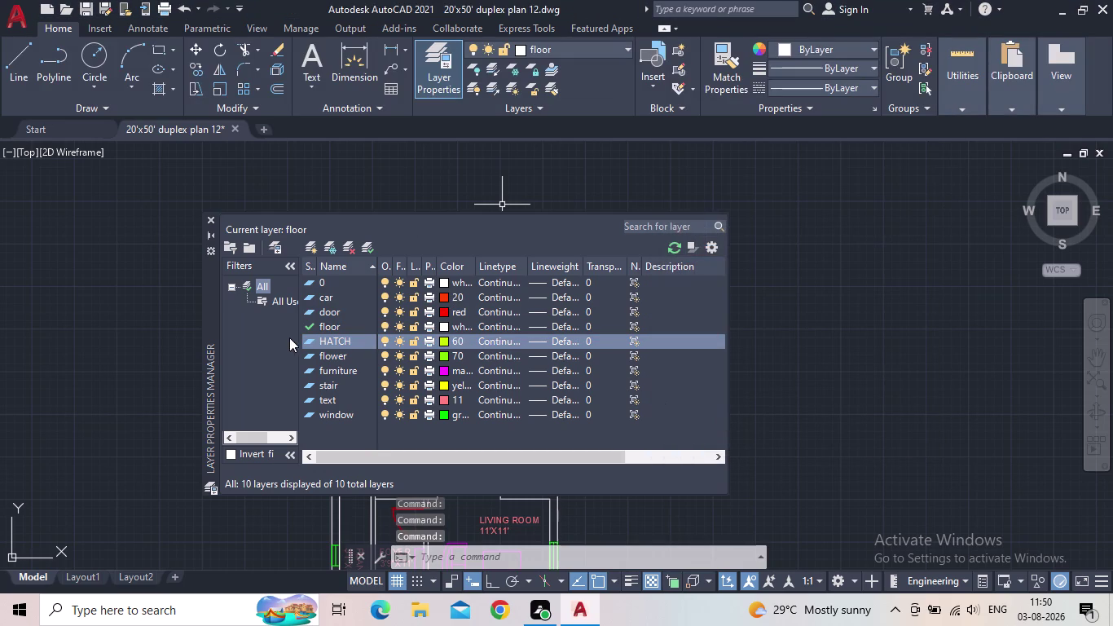
double_click(308, 340)
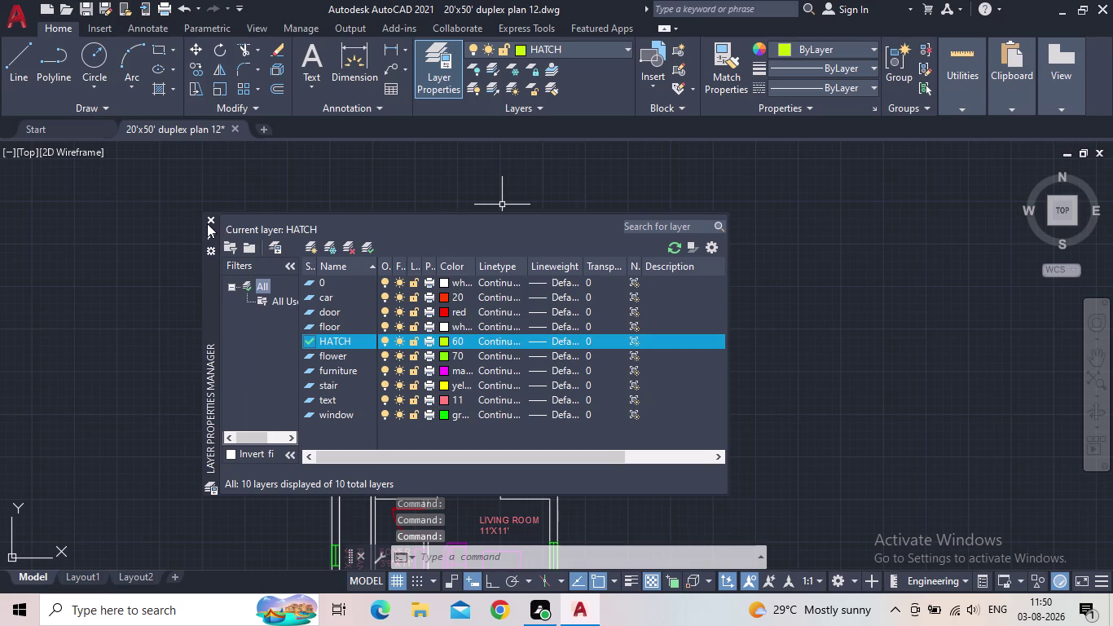
click(211, 219)
Start HATCH with H and choose TRIANG from the full pattern gallery.
key(h)
key(space)
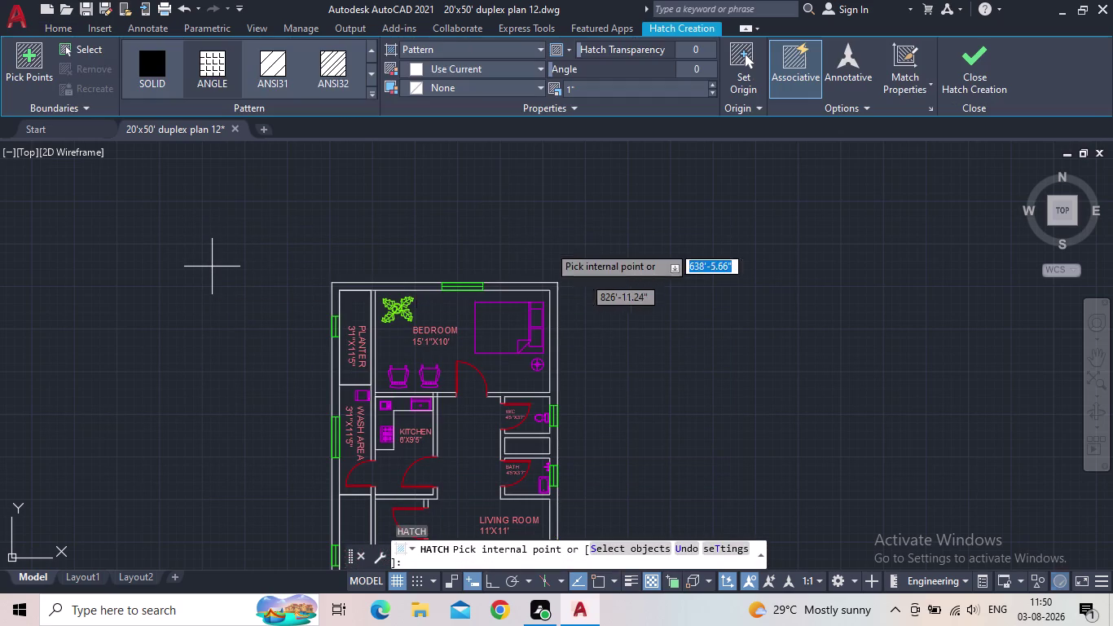
click(371, 95)
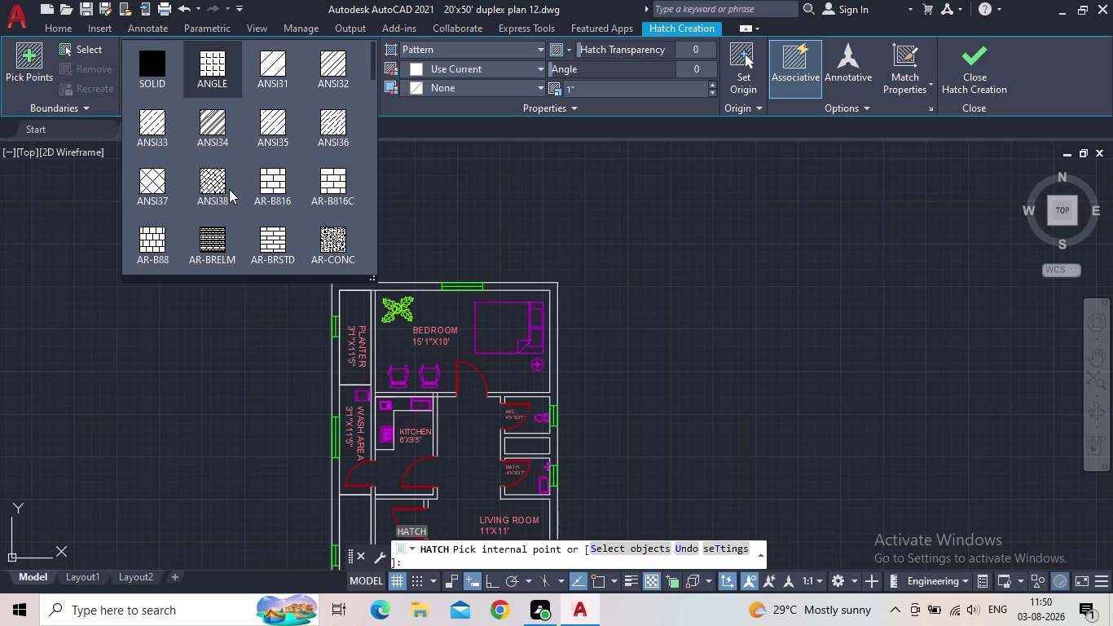
scroll(down, 3)
scroll(down, 3)
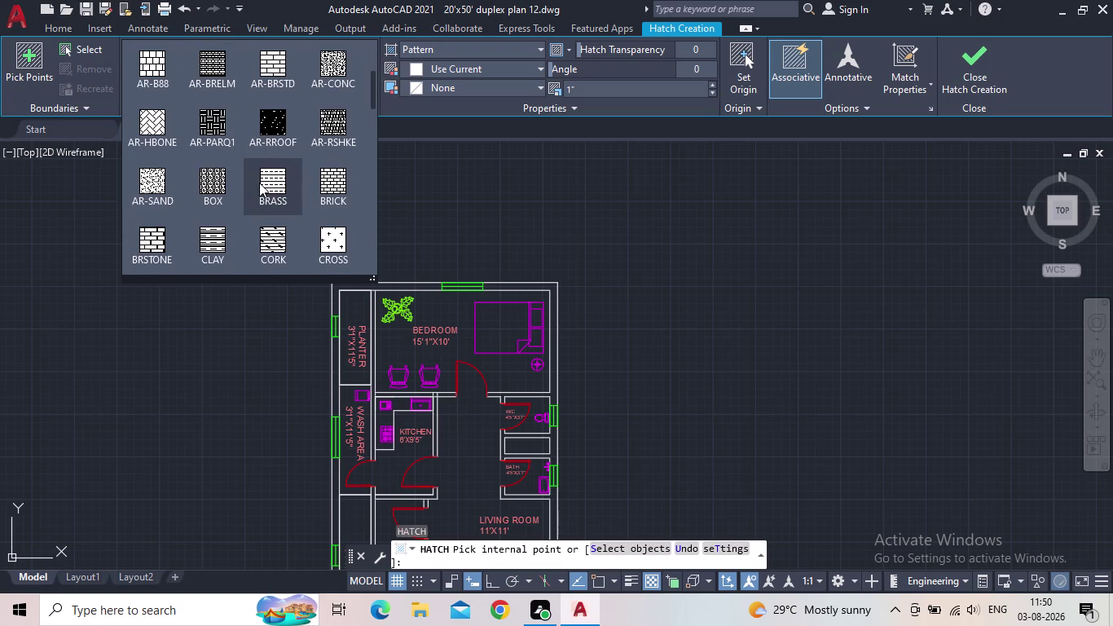
scroll(down, 3)
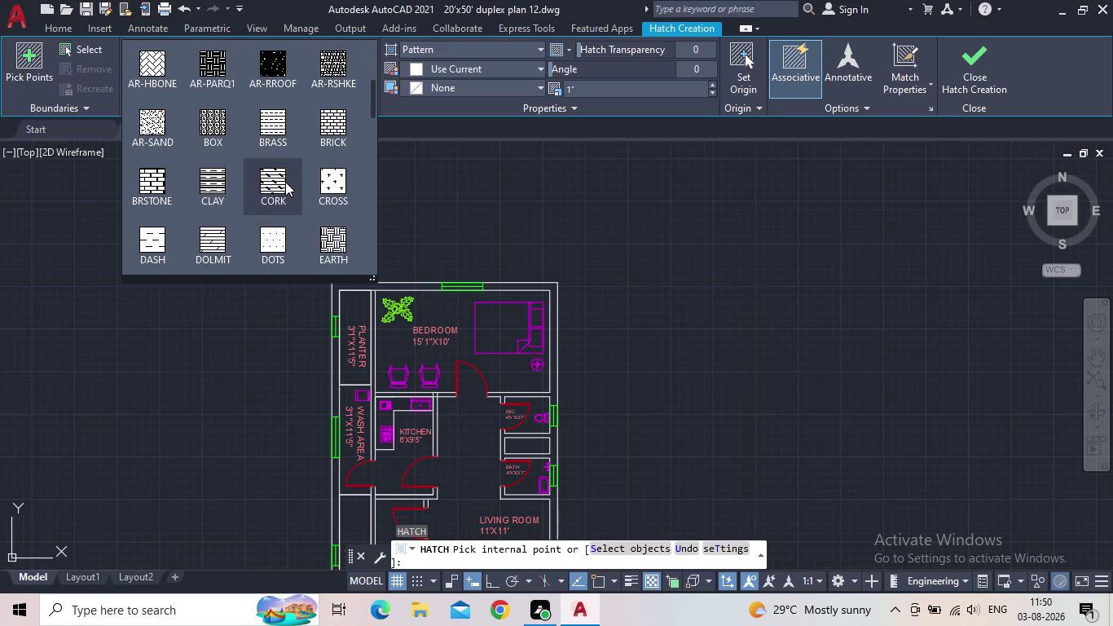
scroll(down, 3)
scroll(down, 3)
scroll(down, 3)
scroll(down, 3)
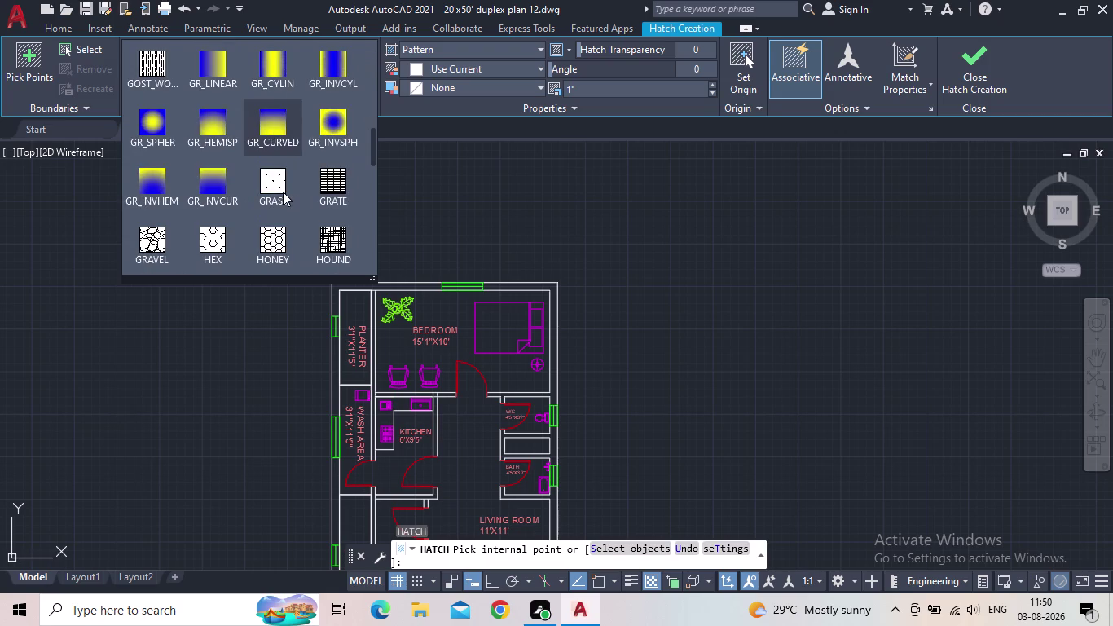
scroll(down, 3)
scroll(down, 3)
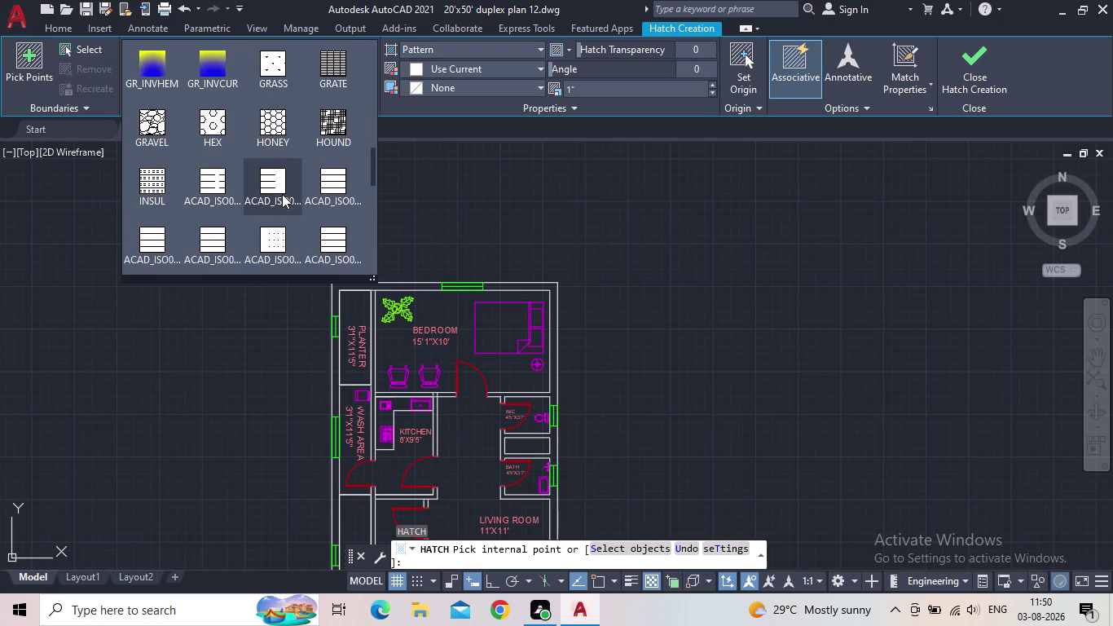
scroll(down, 3)
scroll(down, 3)
scroll(down, 3)
scroll(down, 3)
scroll(down, 3)
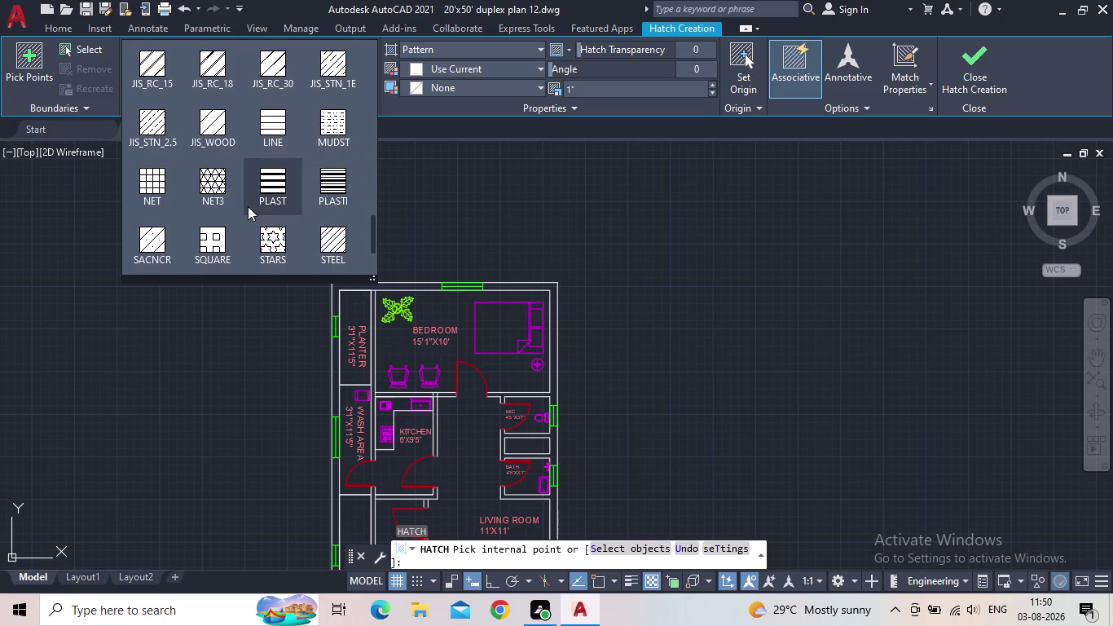
scroll(down, 3)
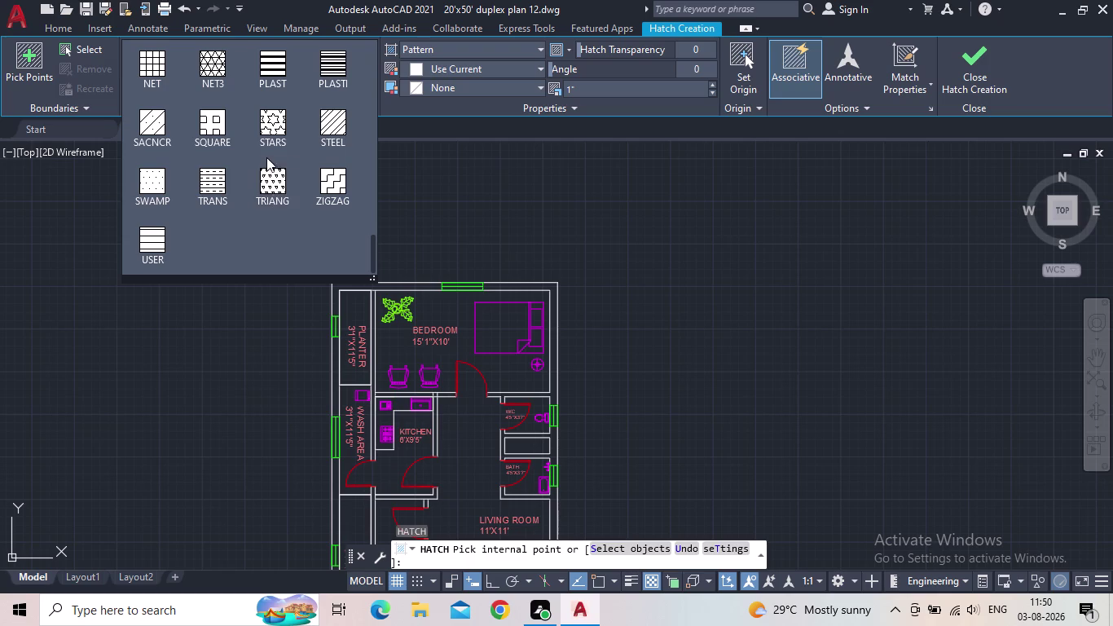
scroll(up, 3)
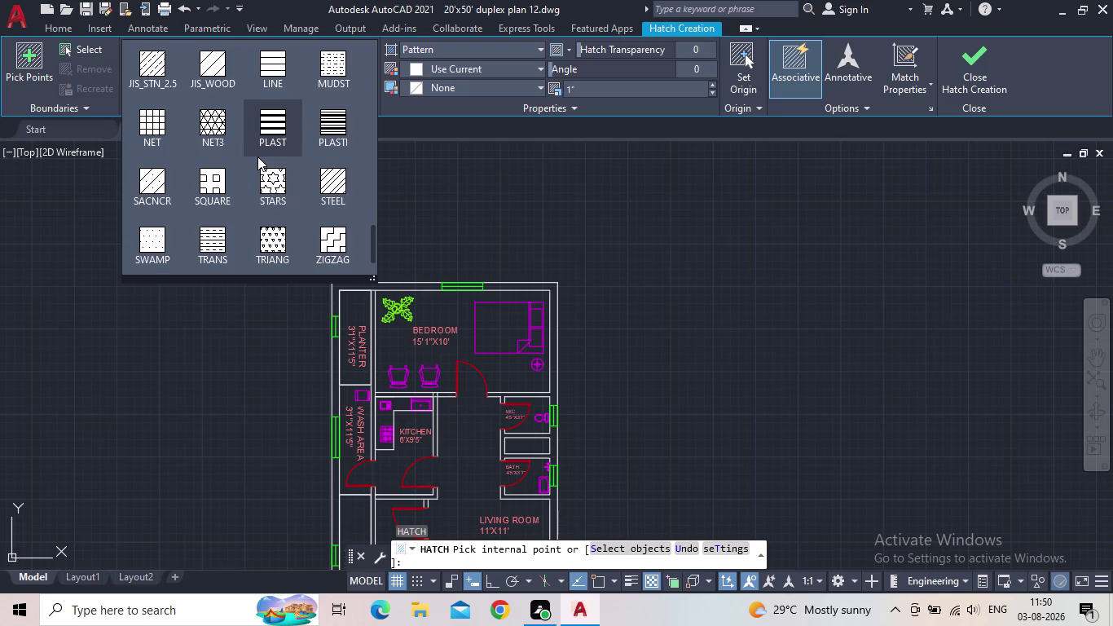
scroll(up, 3)
scroll(up, 3)
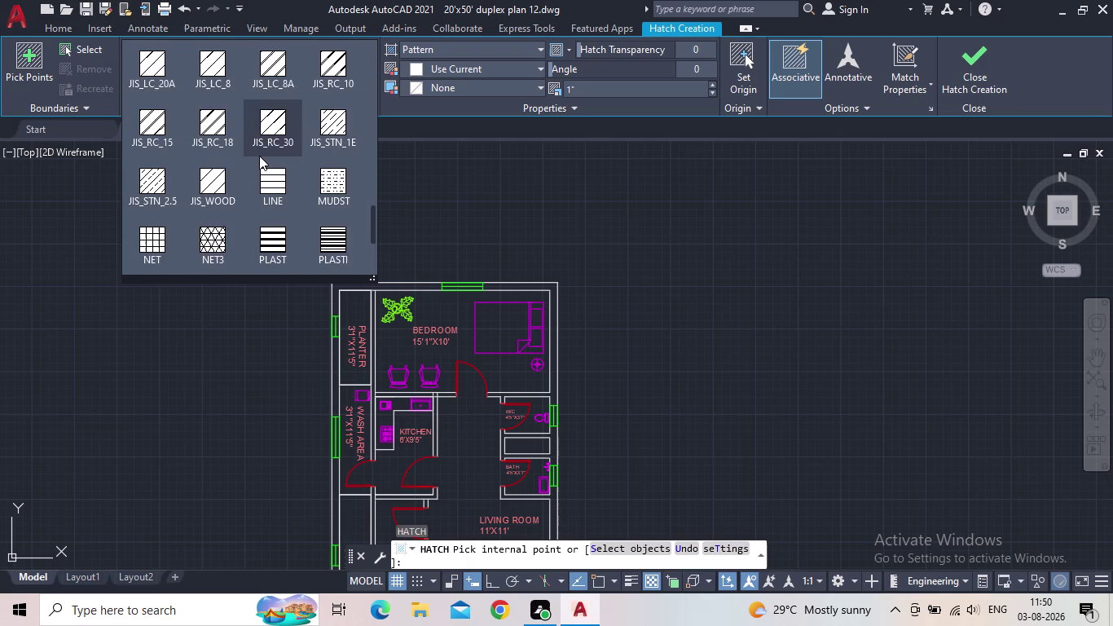
scroll(up, 3)
scroll(up, 3)
scroll(up, 3)
scroll(up, 3)
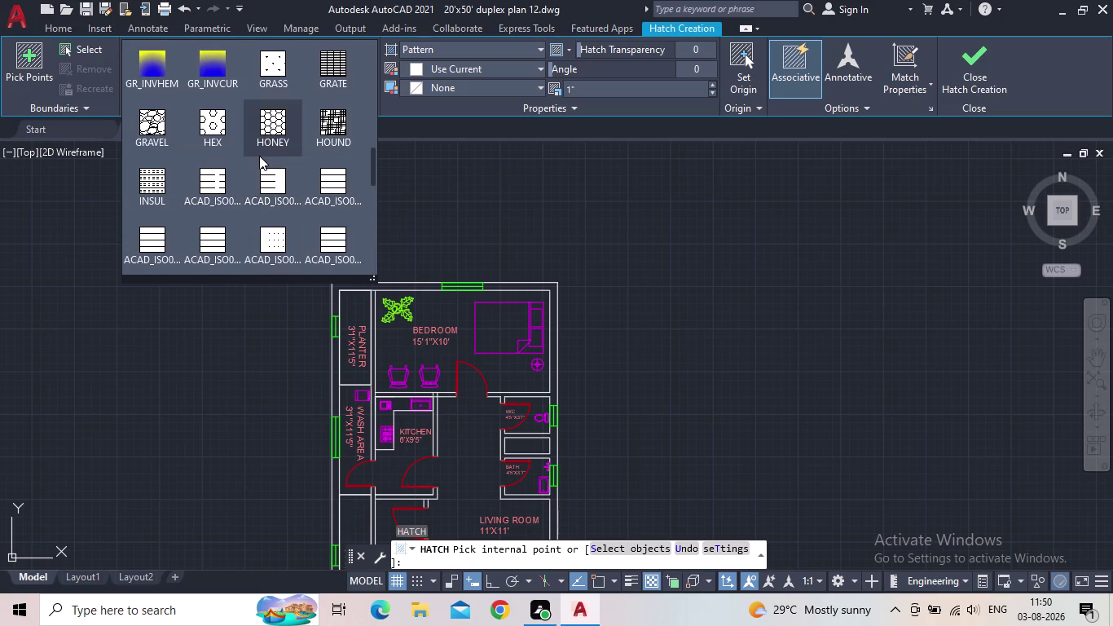
scroll(down, 3)
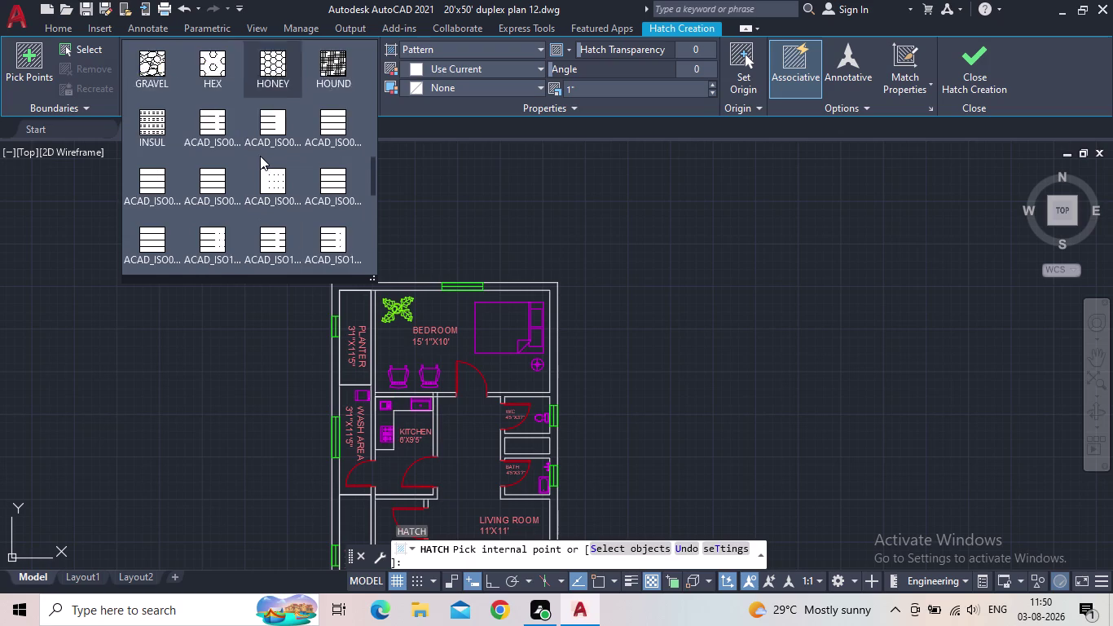
scroll(down, 3)
scroll(down, 3)
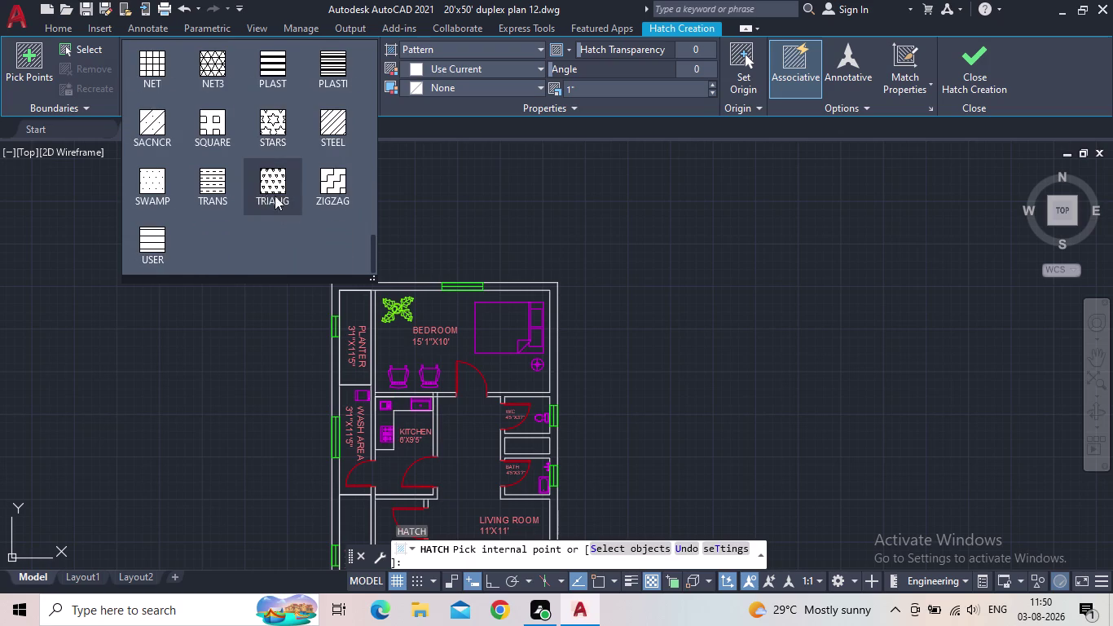
click(264, 188)
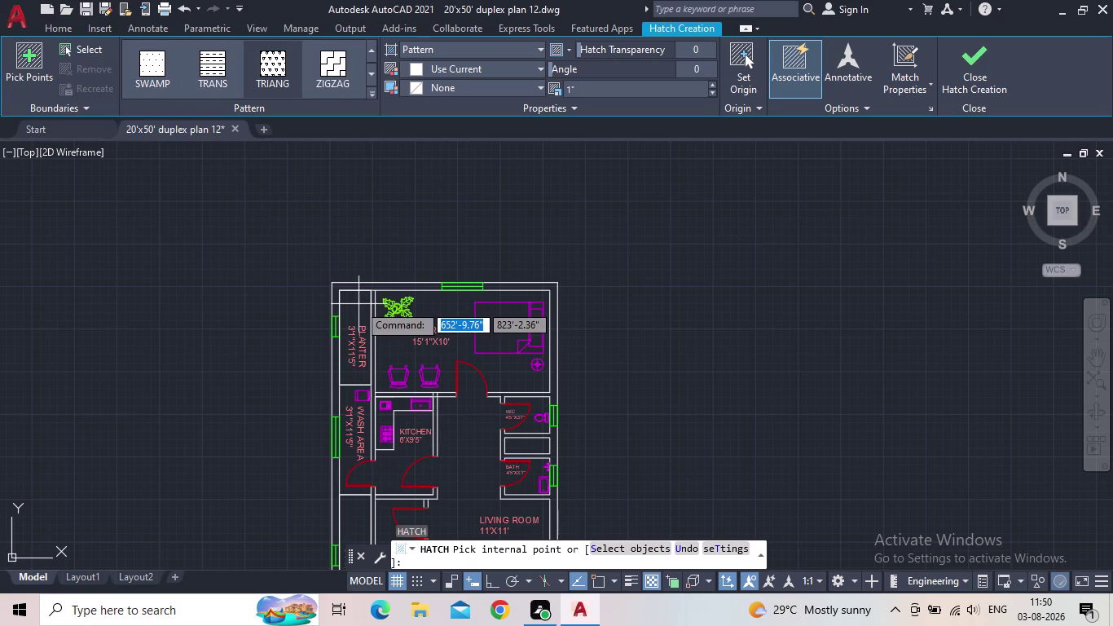
Fill the planters beside the bedroom and foyer with the TRIANG hatch.
scroll(up, 3)
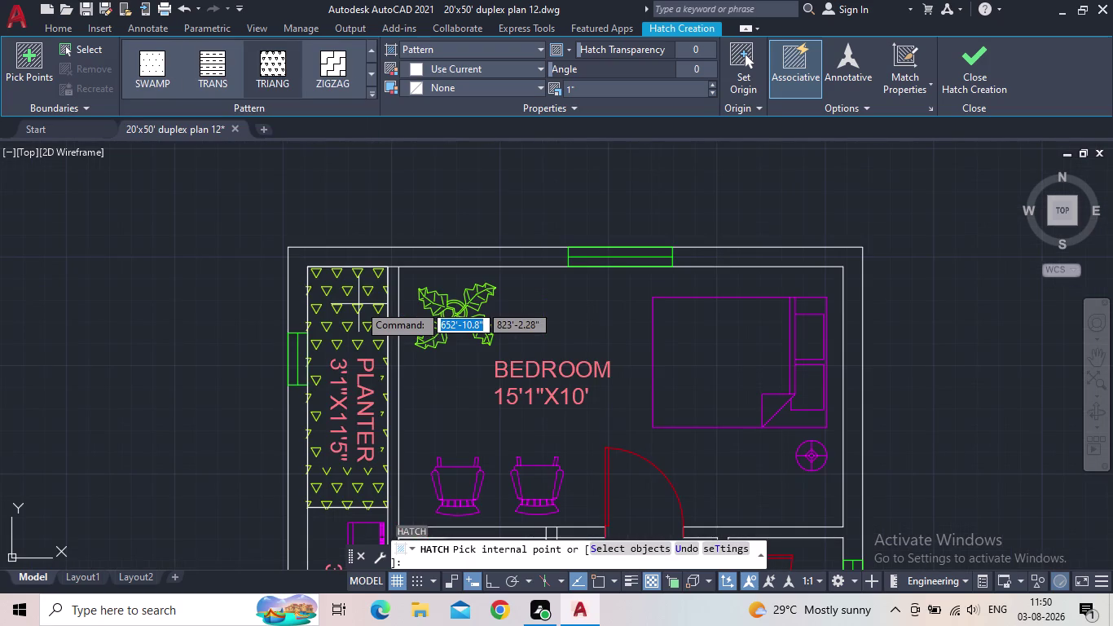
click(359, 304)
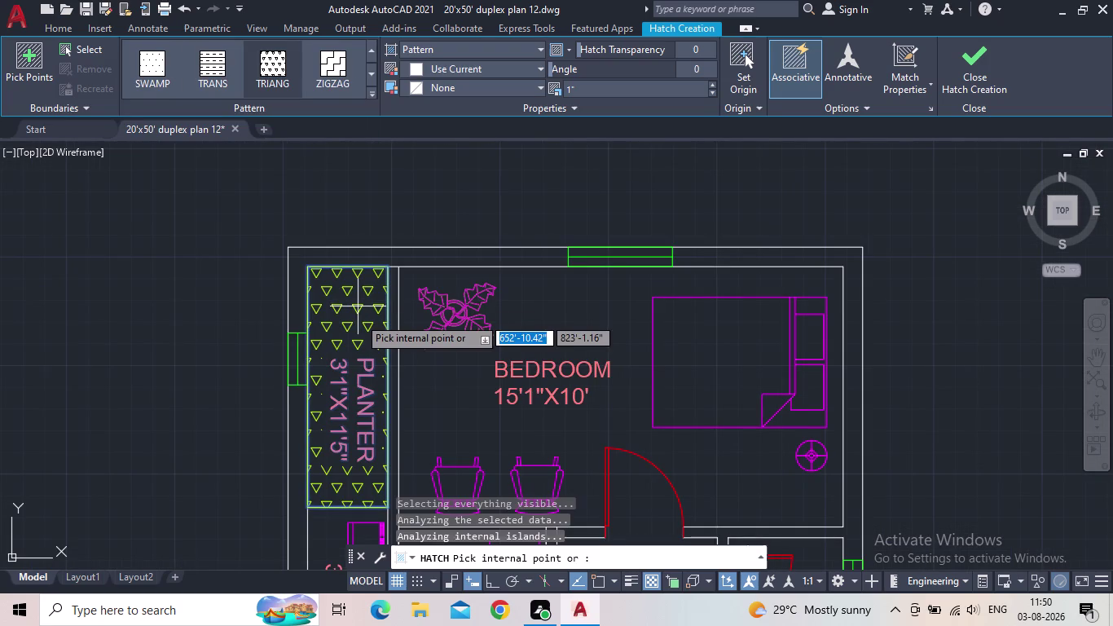
scroll(down, 3)
middle_drag(360, 338, 381, 200)
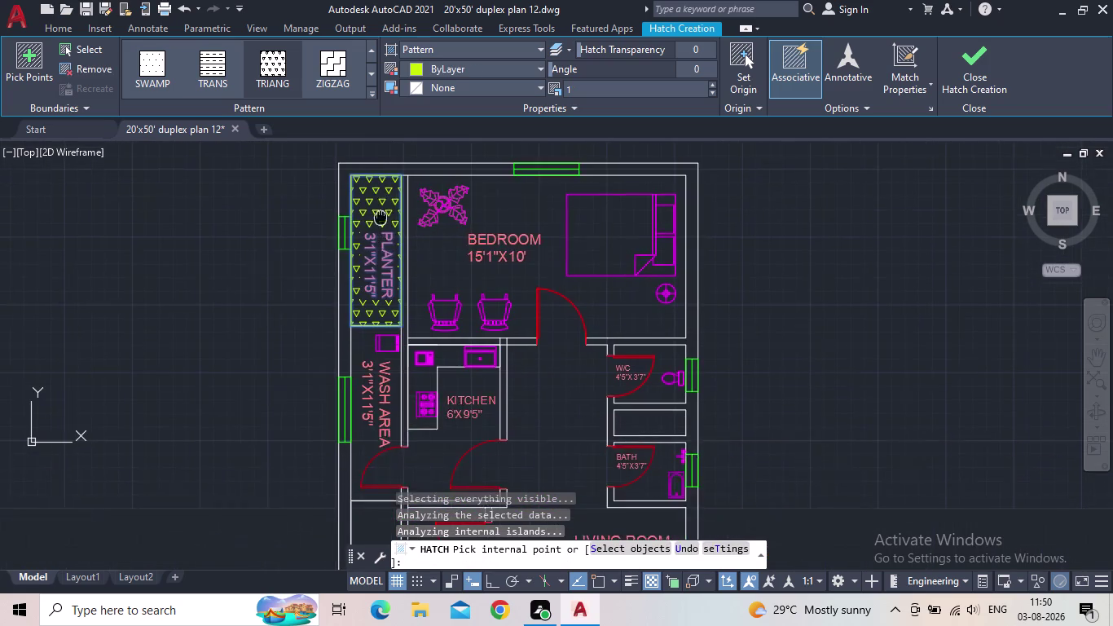
scroll(down, 3)
middle_drag(380, 355, 385, 286)
scroll(up, 3)
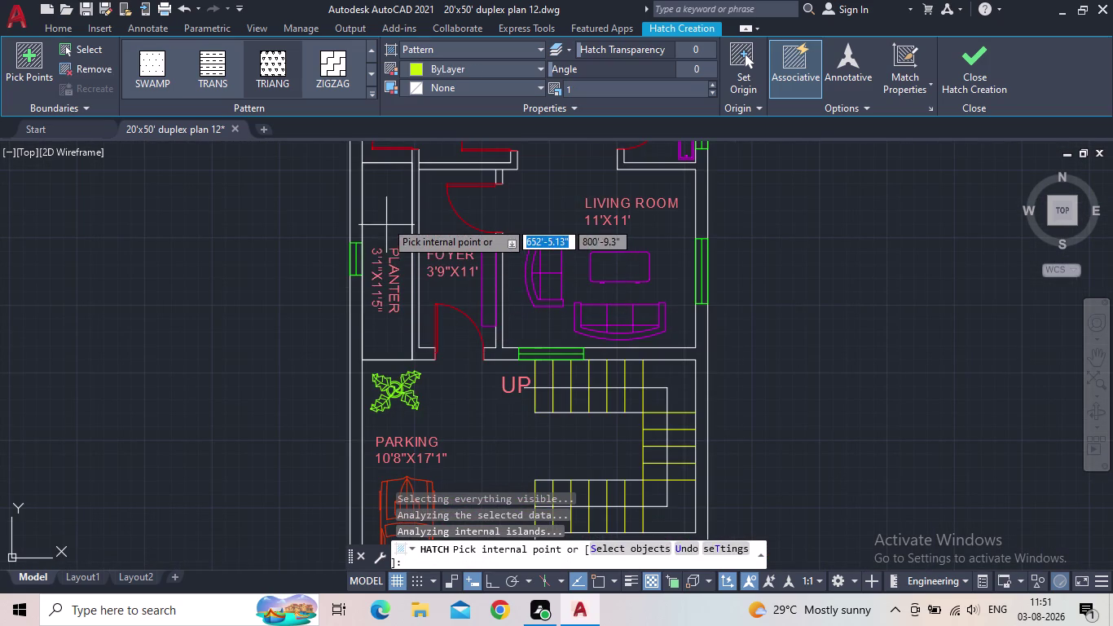
click(384, 215)
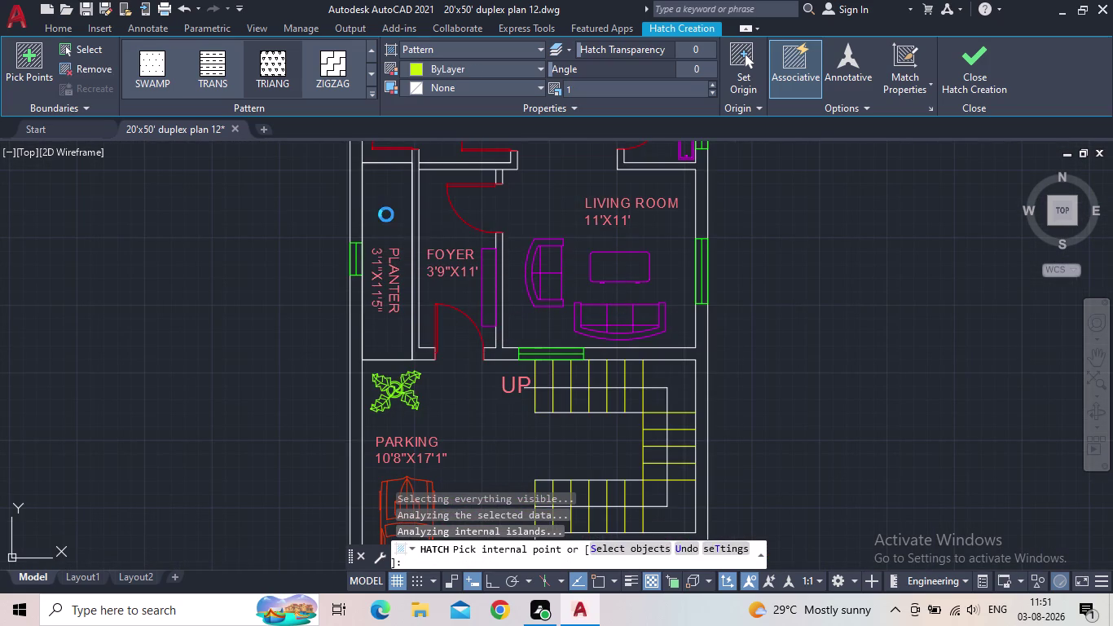
Fill the garden area with the hatch and close Hatch Creation.
scroll(down, 3)
middle_drag(465, 312, 330, 244)
scroll(down, 3)
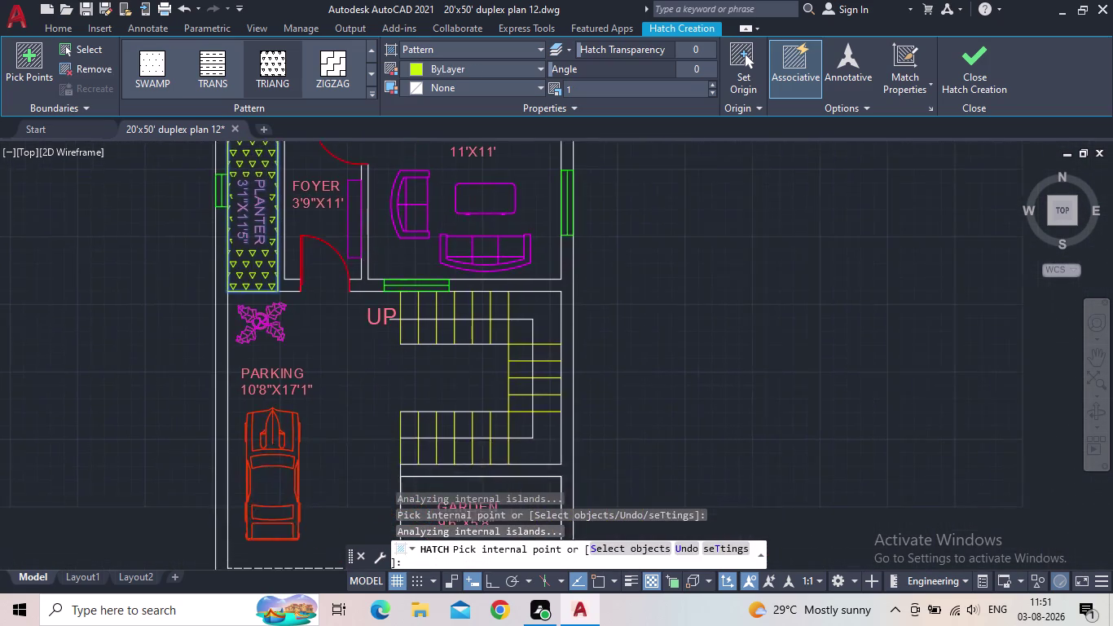
scroll(down, 3)
scroll(up, 3)
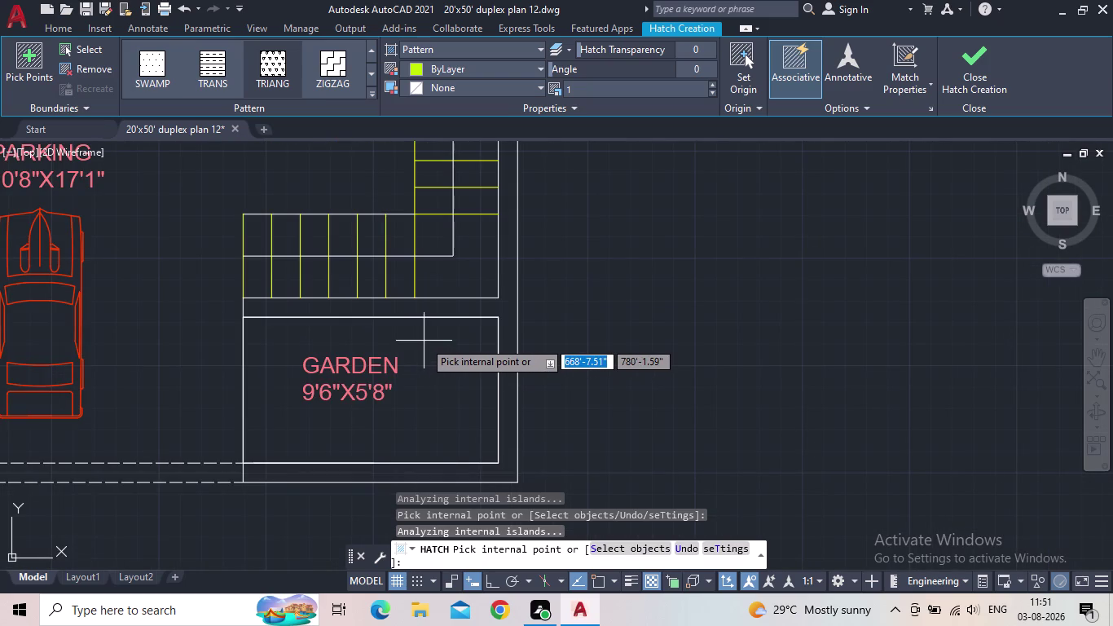
click(424, 340)
scroll(down, 3)
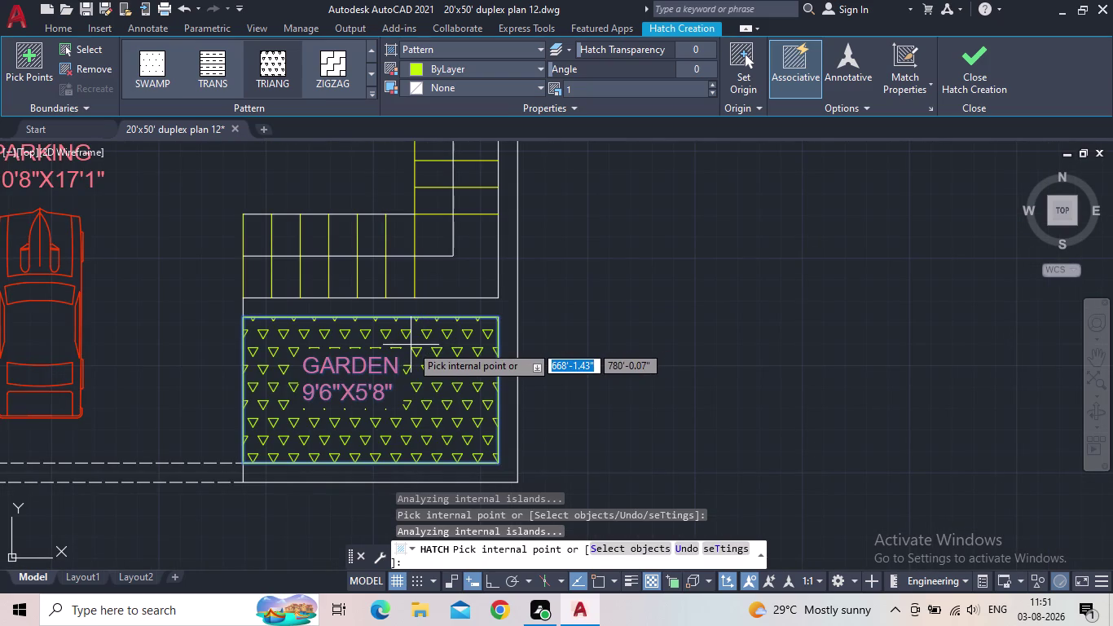
middle_drag(655, 317, 671, 447)
scroll(down, 3)
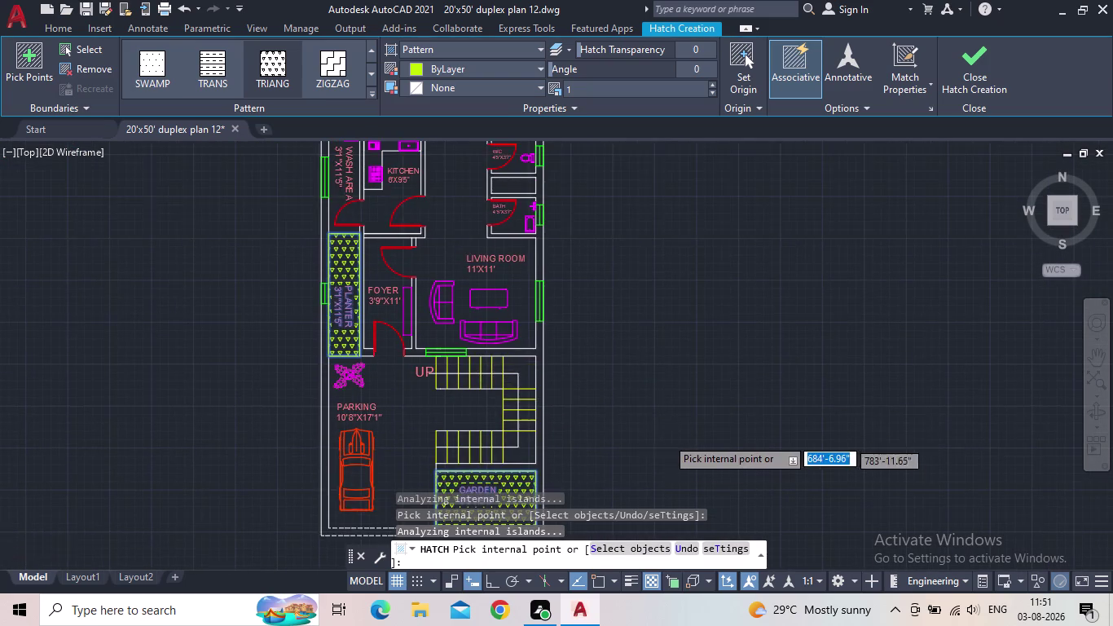
middle_drag(665, 427, 568, 399)
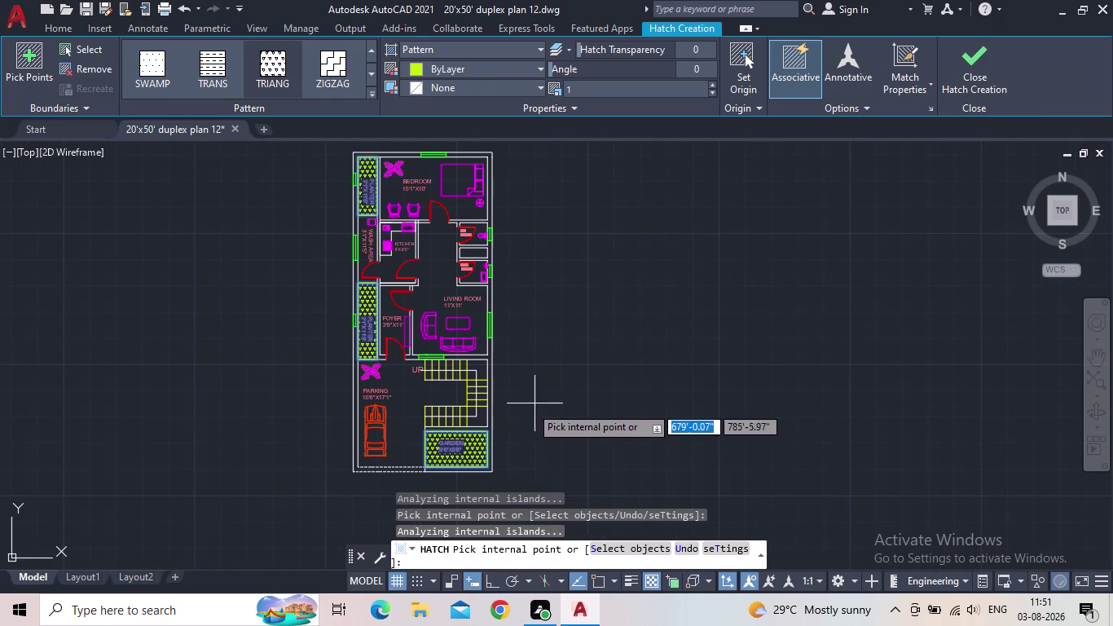
click(712, 84)
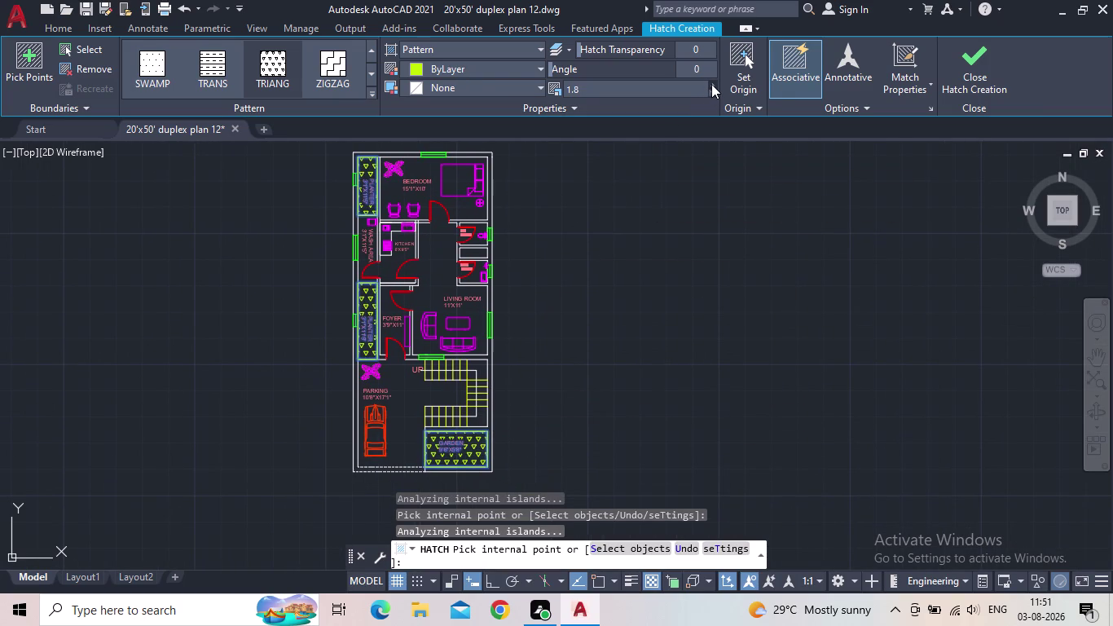
click(960, 73)
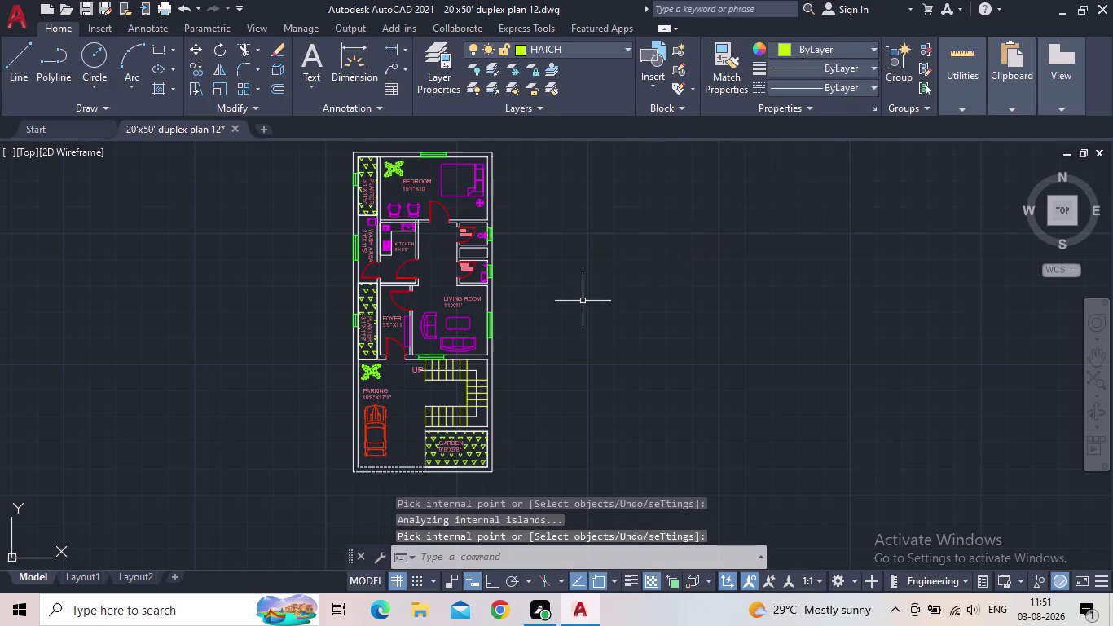
Zoom and pan around the plan to inspect the planter and garden hatches.
scroll(down, 3)
middle_drag(554, 404, 543, 398)
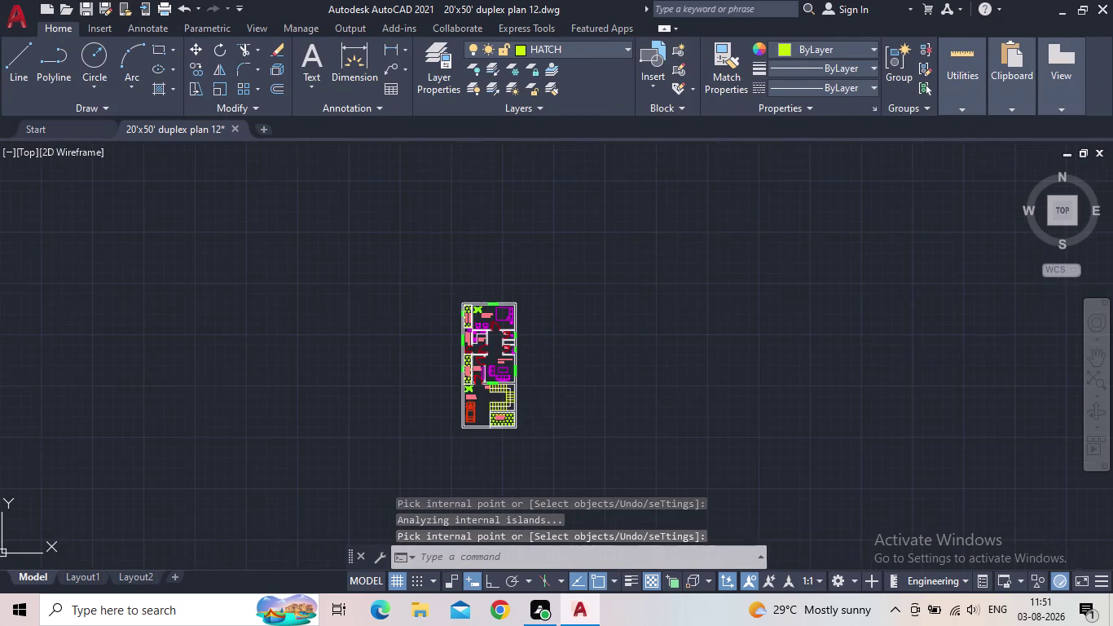
scroll(up, 3)
middle_drag(494, 349, 324, 268)
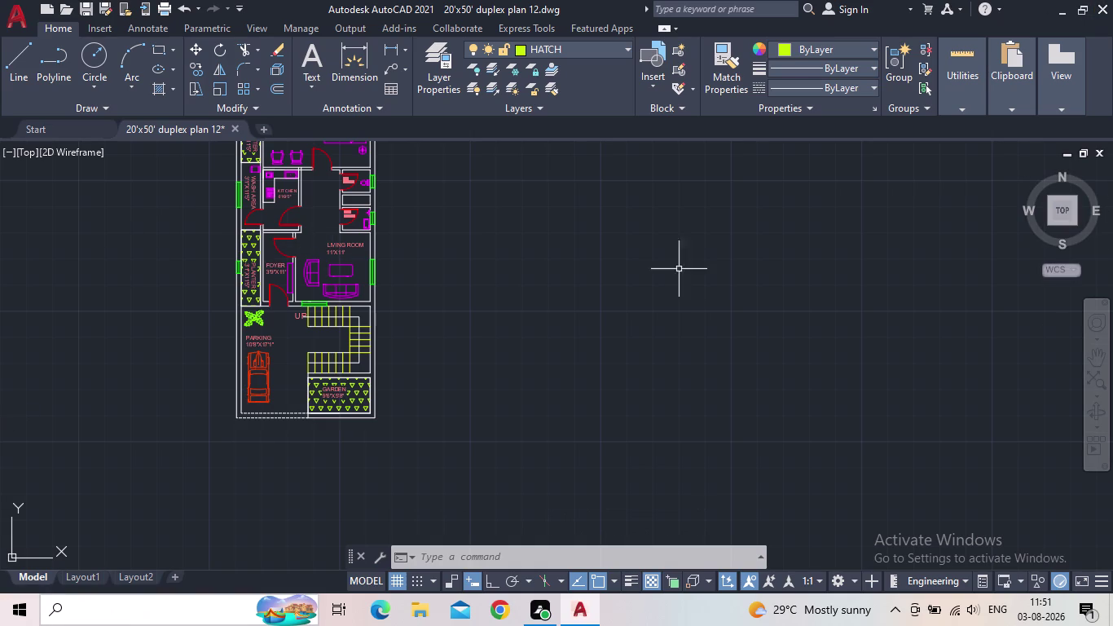
middle_drag(475, 386, 396, 551)
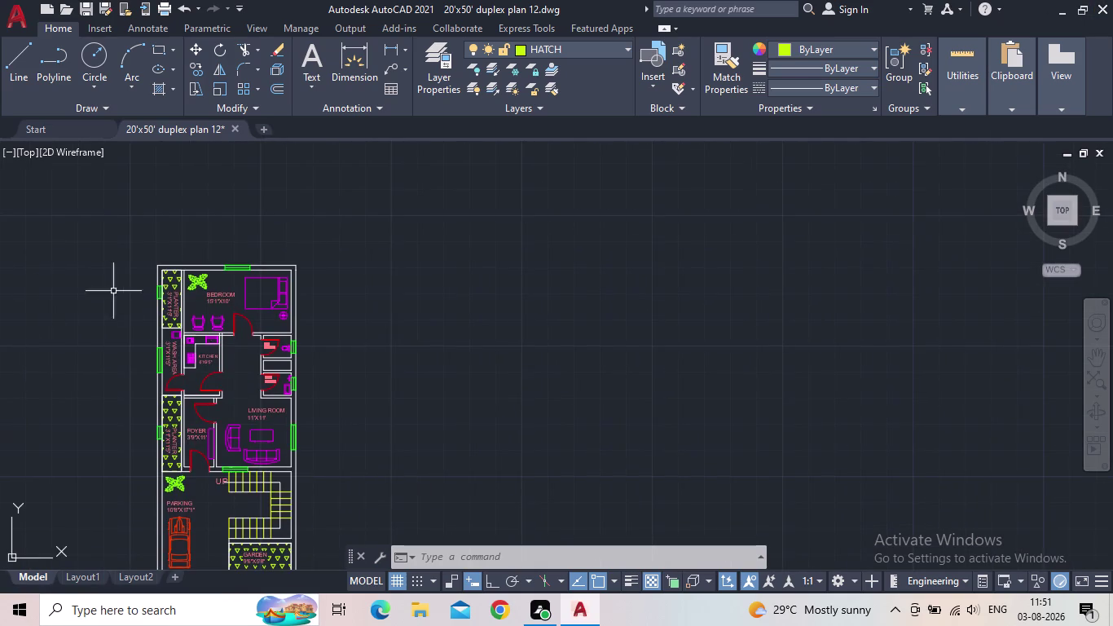
scroll(up, 3)
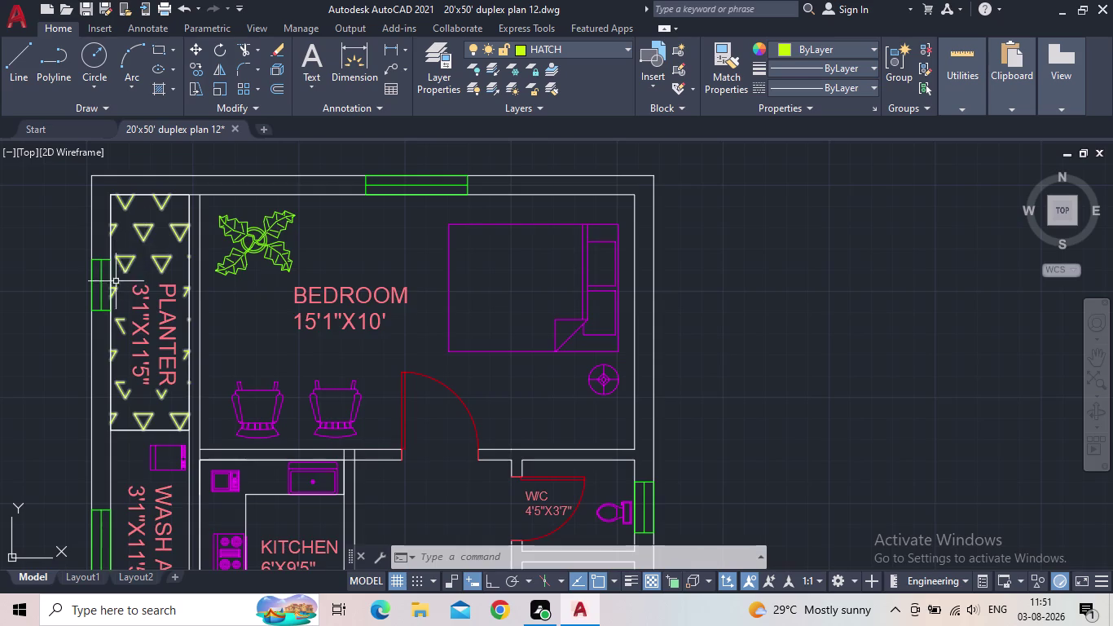
scroll(down, 3)
middle_drag(82, 339, 166, 265)
scroll(down, 3)
scroll(up, 3)
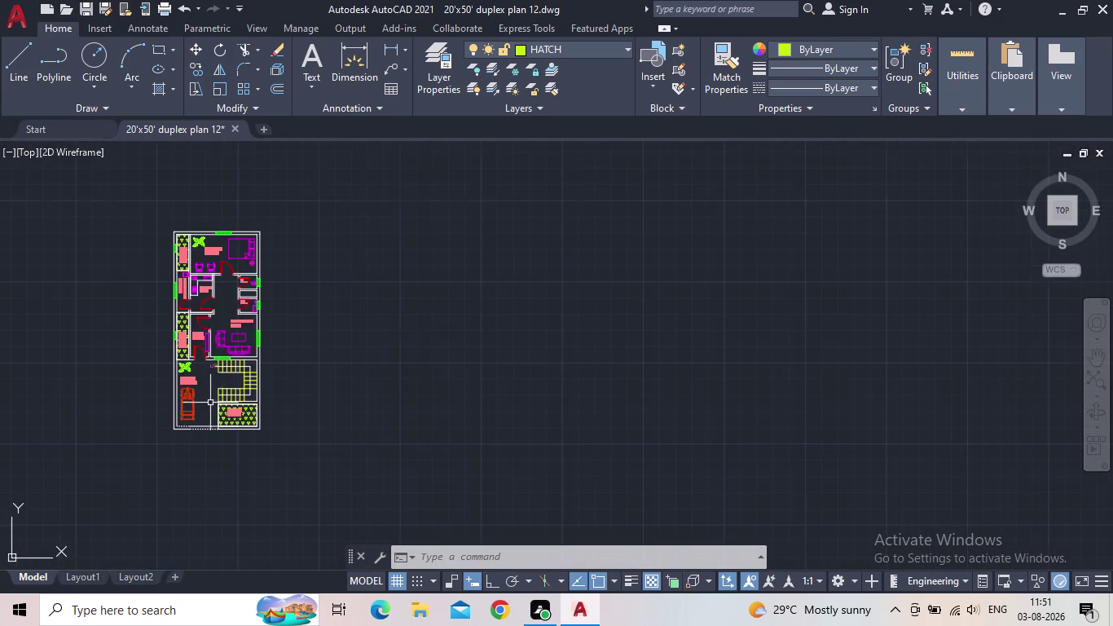
middle_drag(203, 392, 182, 438)
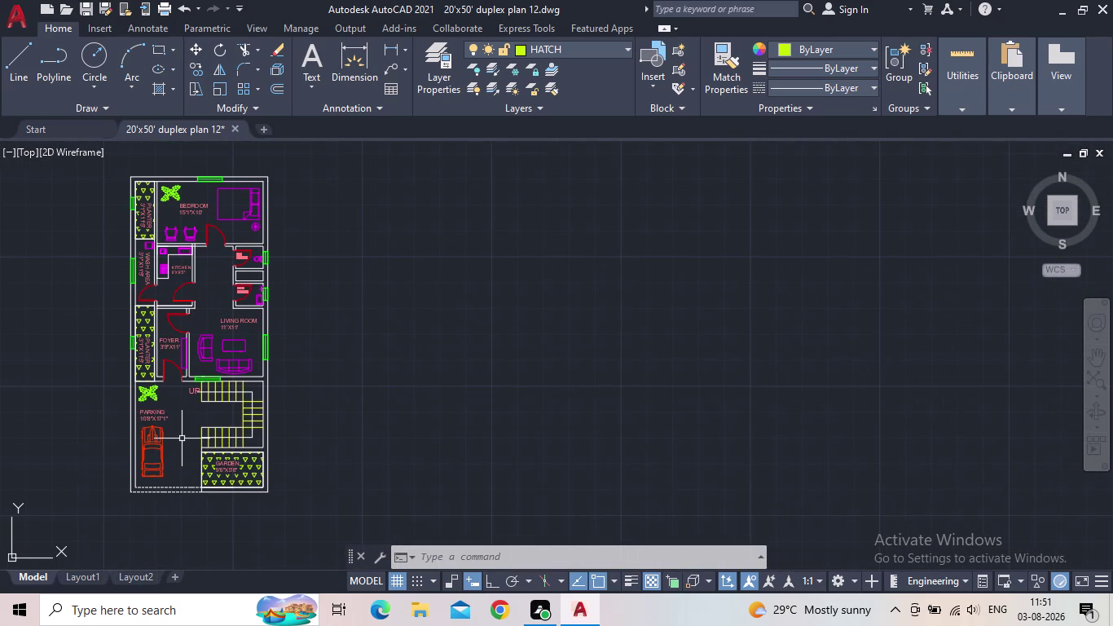
scroll(up, 3)
scroll(up, 3)
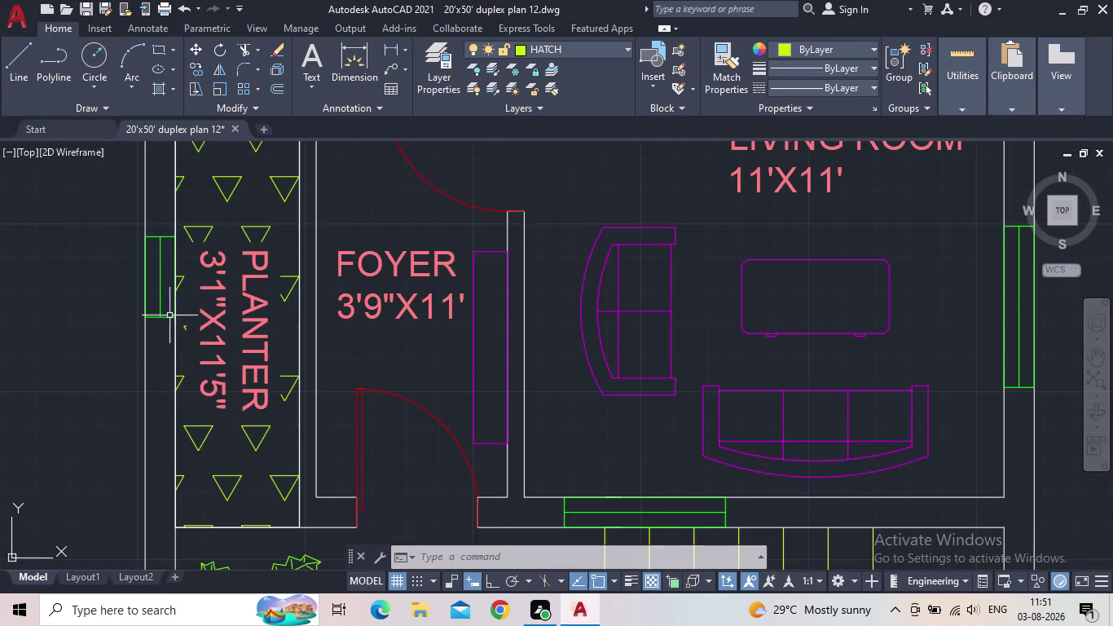
middle_drag(217, 321, 176, 407)
scroll(down, 3)
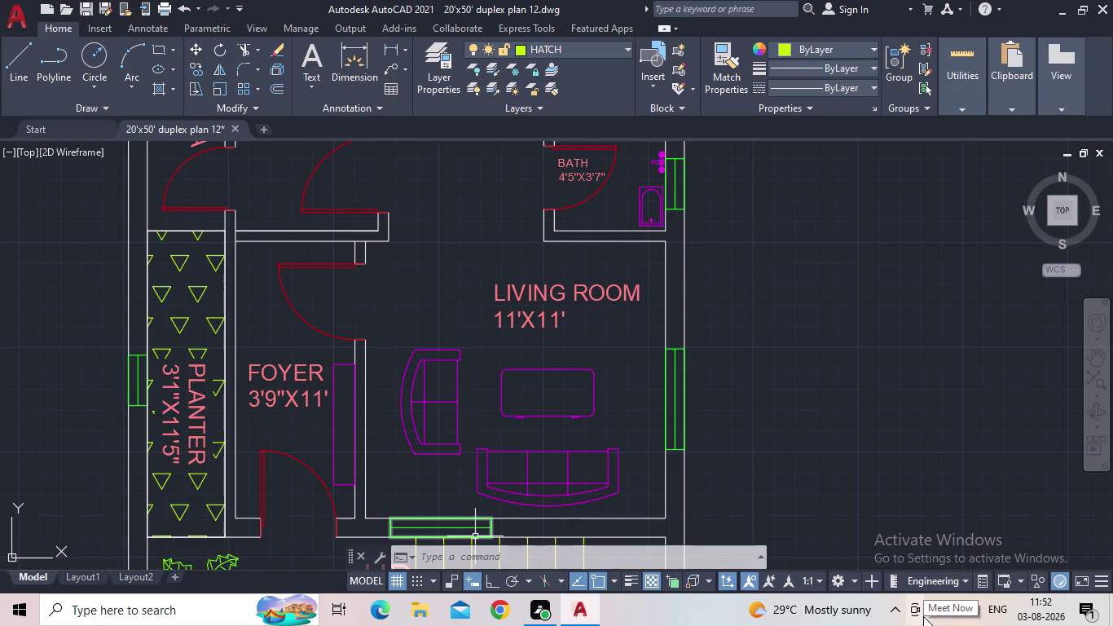
scroll(down, 3)
scroll(down, 3)
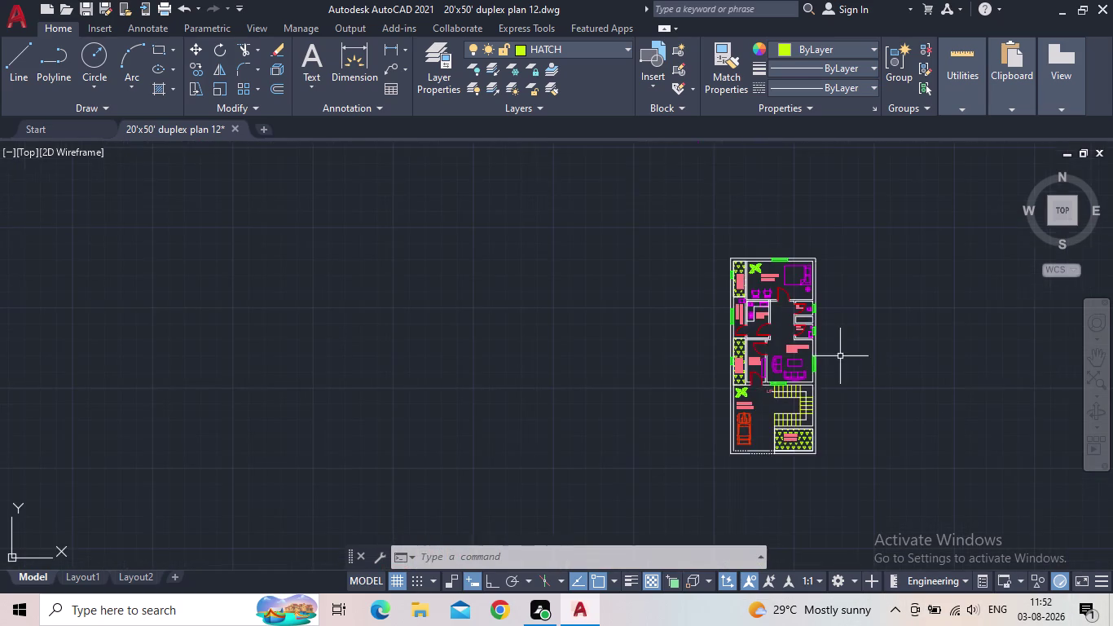
middle_drag(838, 357, 553, 395)
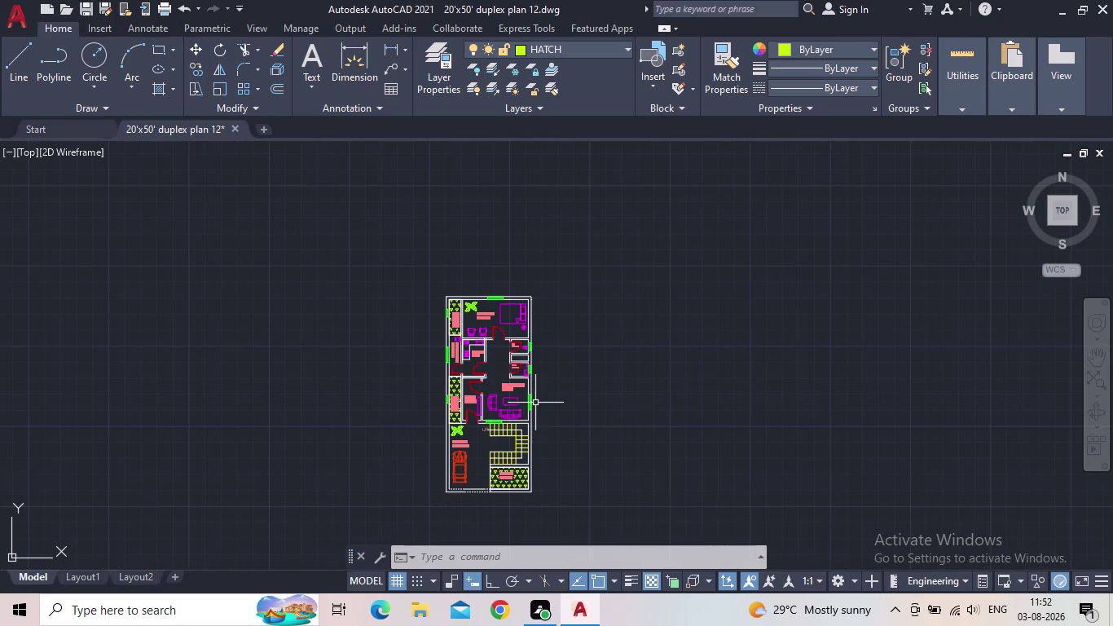
middle_drag(561, 398, 563, 344)
scroll(up, 3)
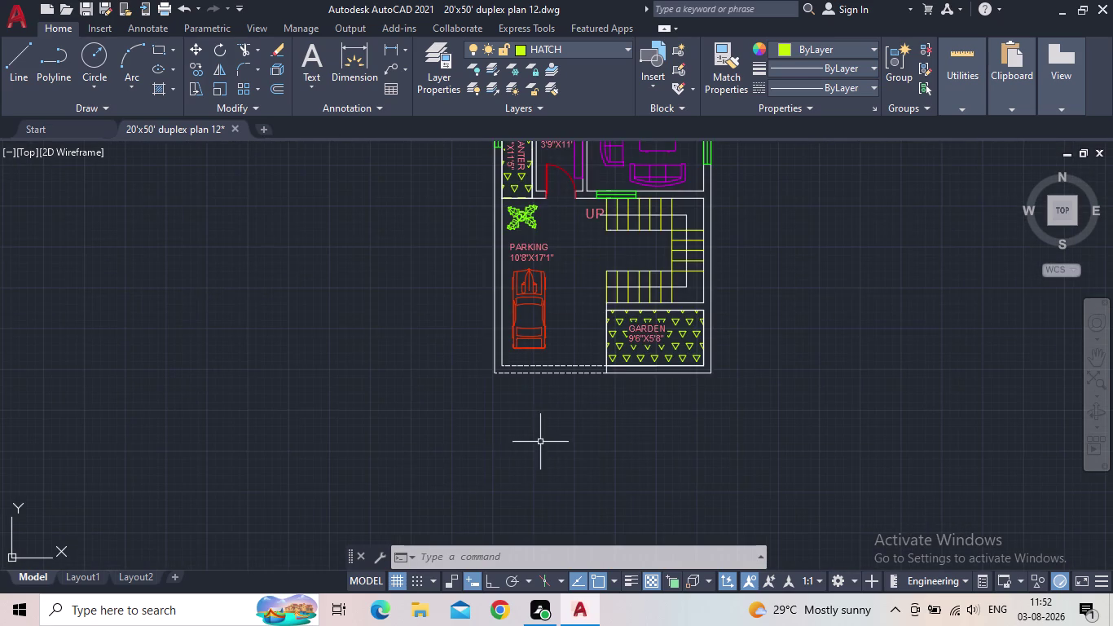
middle_drag(542, 441, 407, 435)
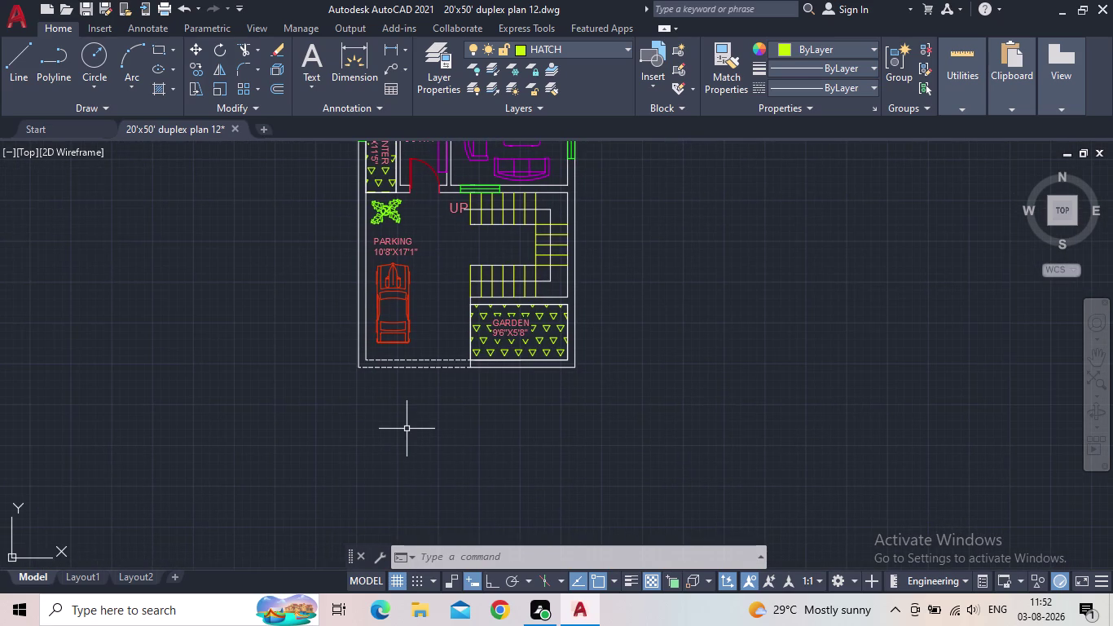
Cancel the leftover command and an abandoned TEXT command, then open the layer list.
key(Escape)
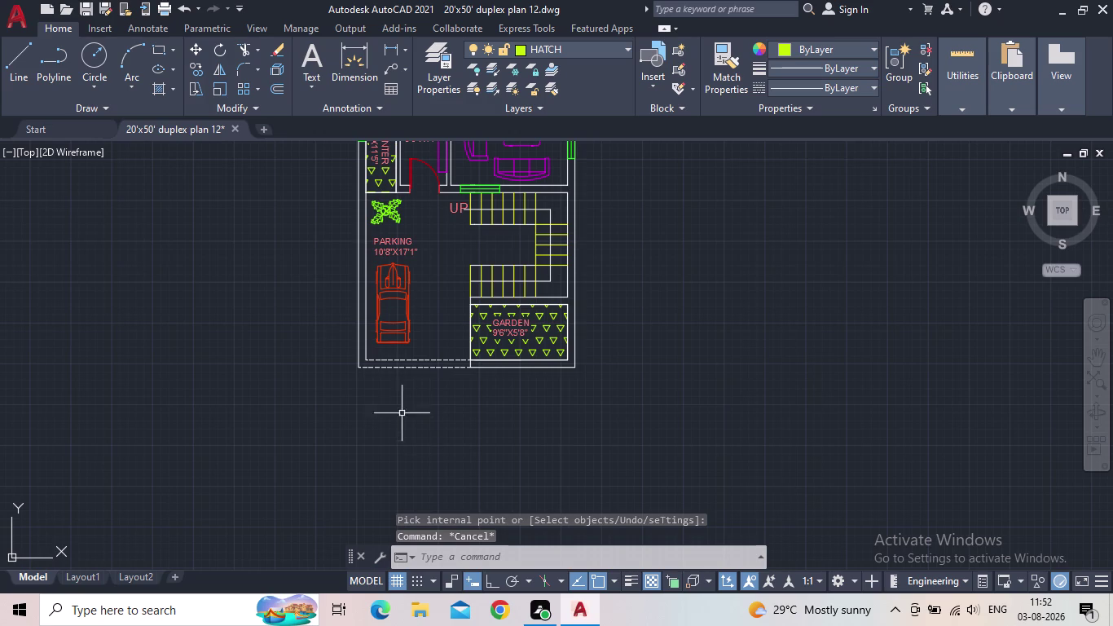
key(t)
key(e)
key(x)
key(t)
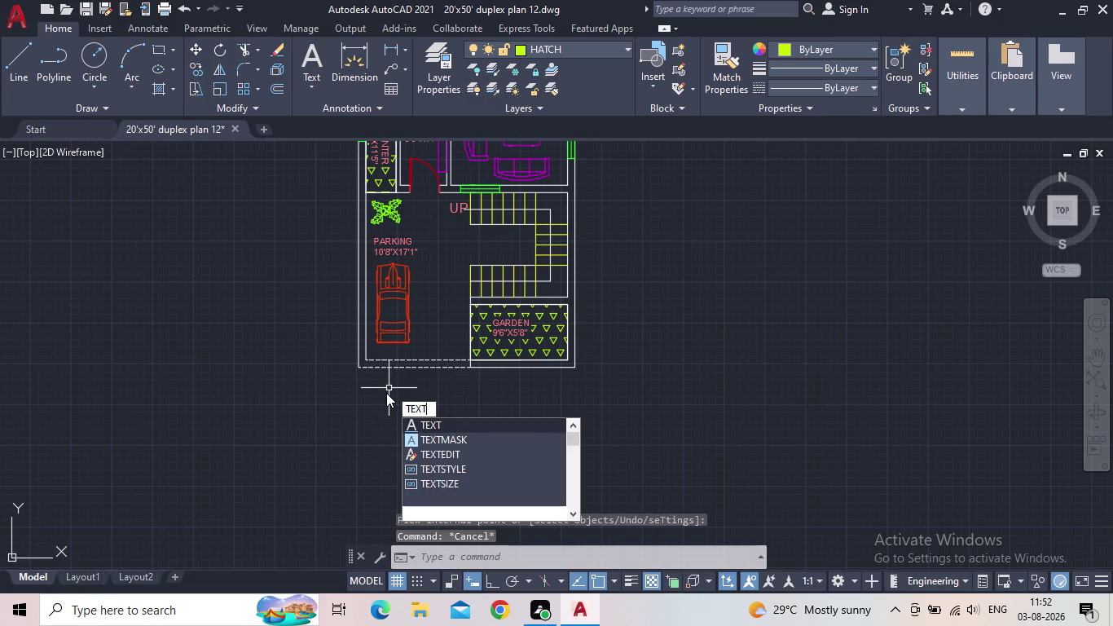
key(Escape)
click(437, 75)
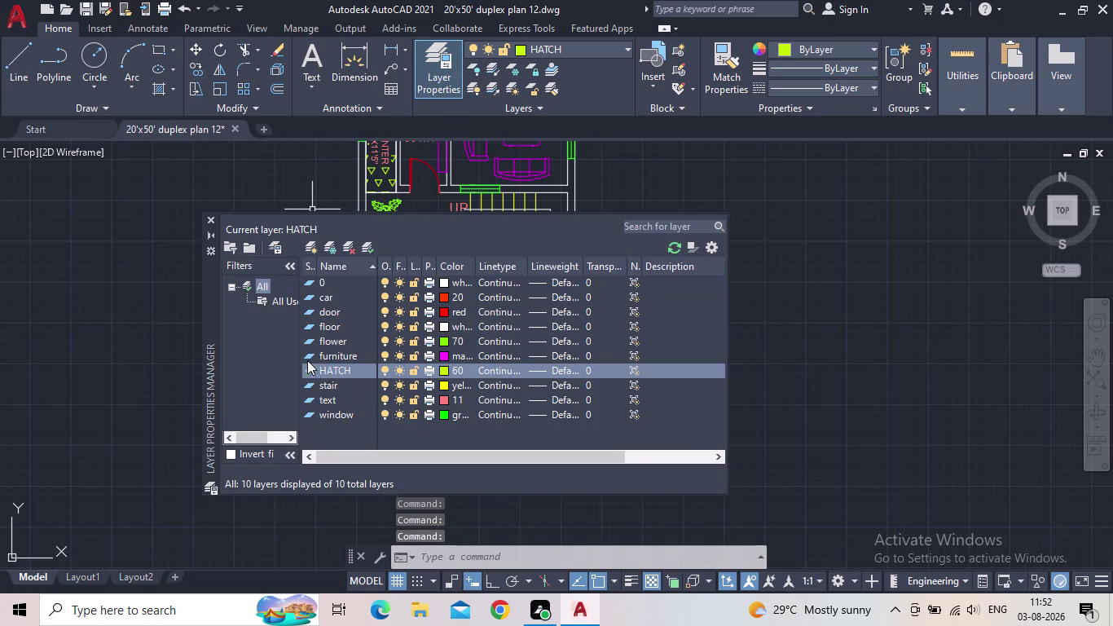
Add a cyan layer named TITLE and close the Layer Properties Manager.
click(308, 247)
text(TITLE)
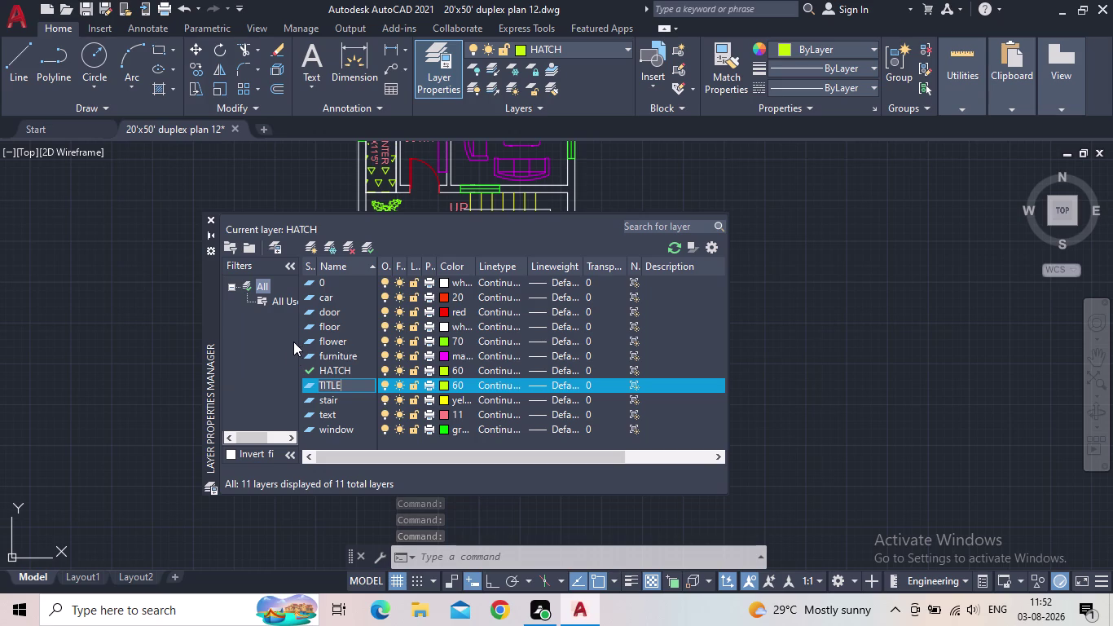
key(Return)
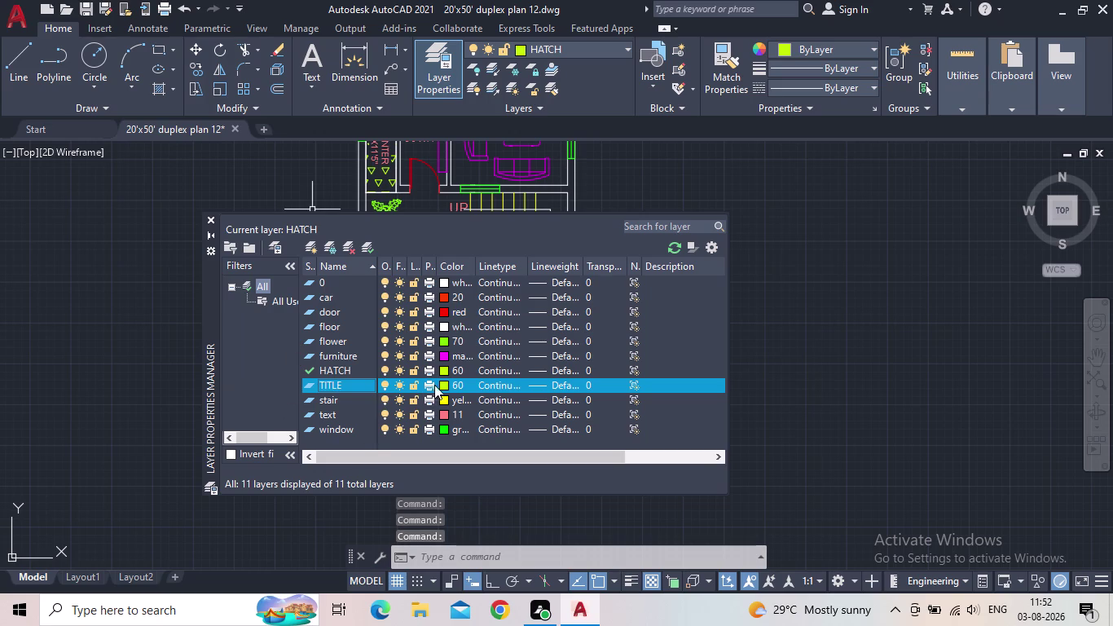
click(442, 383)
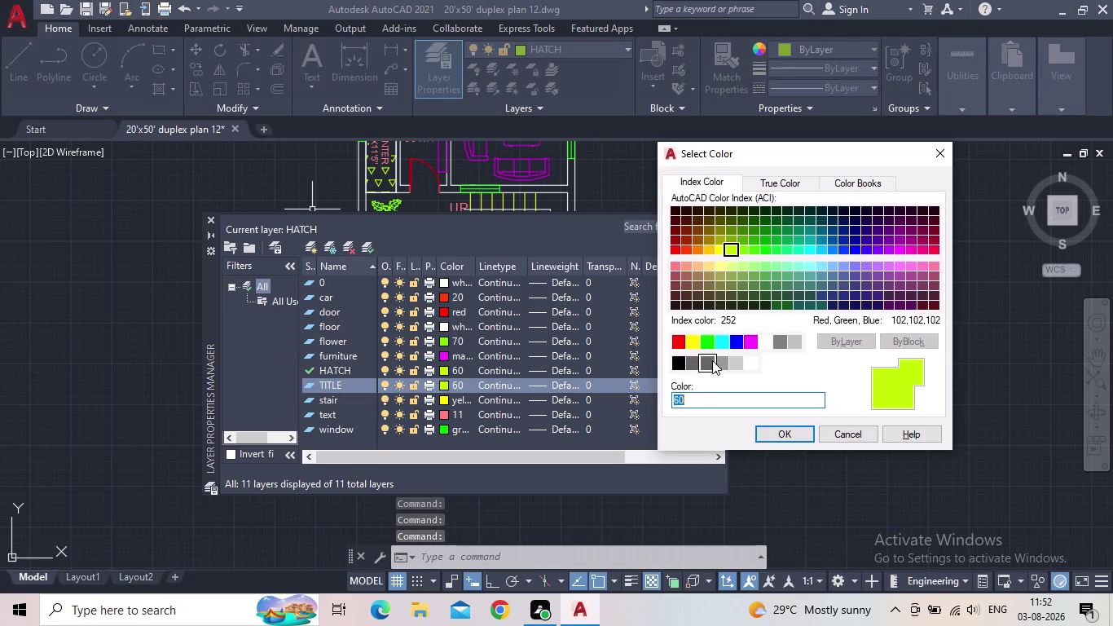
click(719, 345)
click(764, 430)
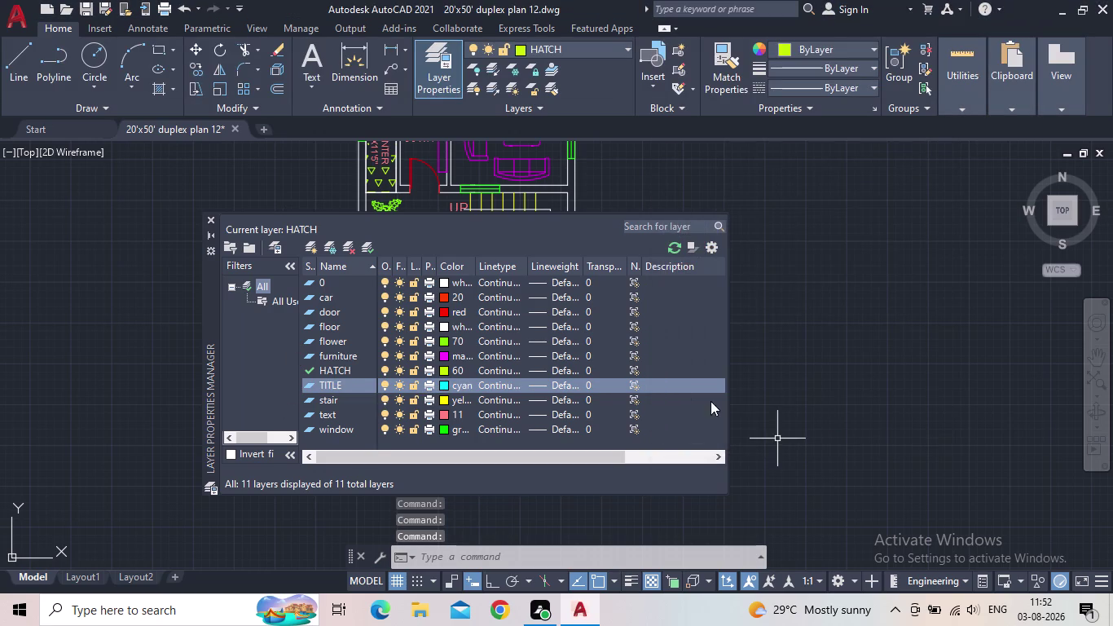
click(209, 215)
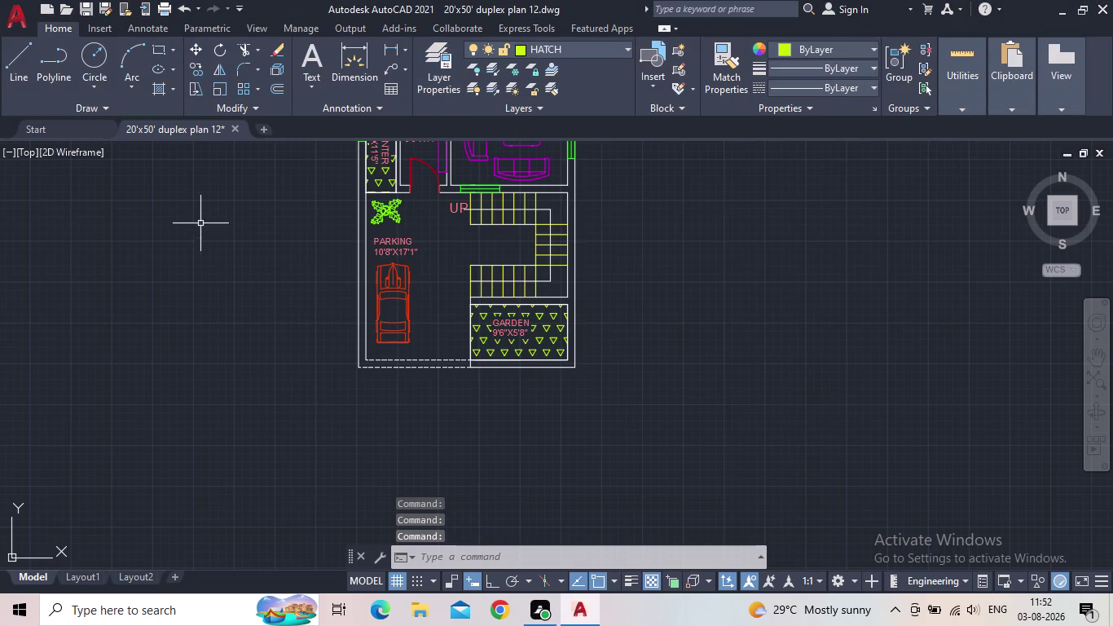
Start single-line TEXT below the plot, then cancel that placement.
key(t)
key(e)
key(x)
key(t)
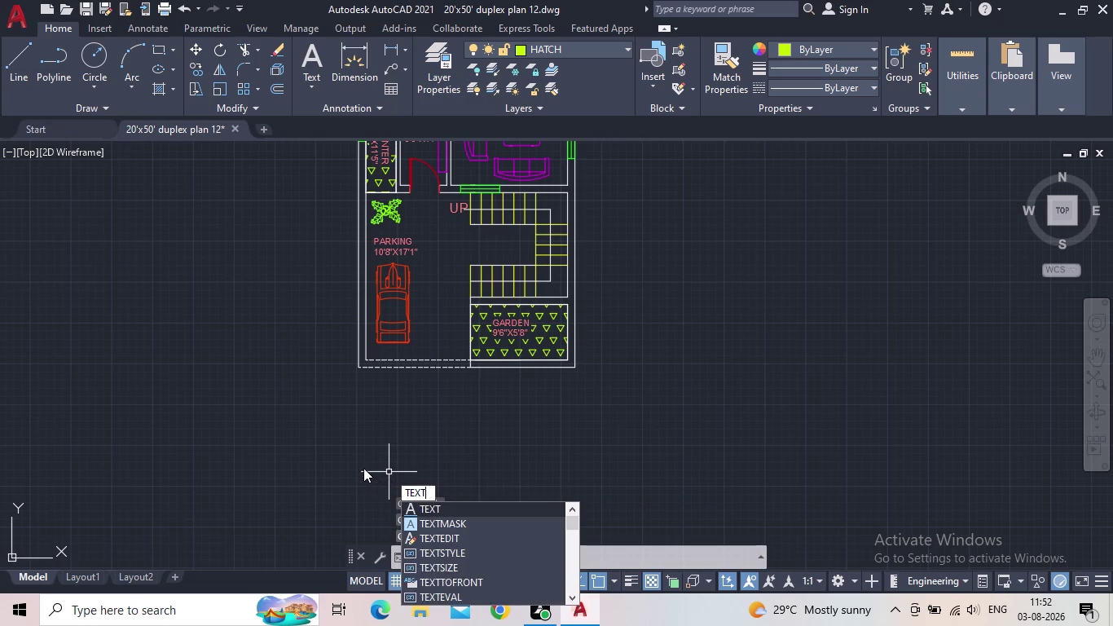
key(Return)
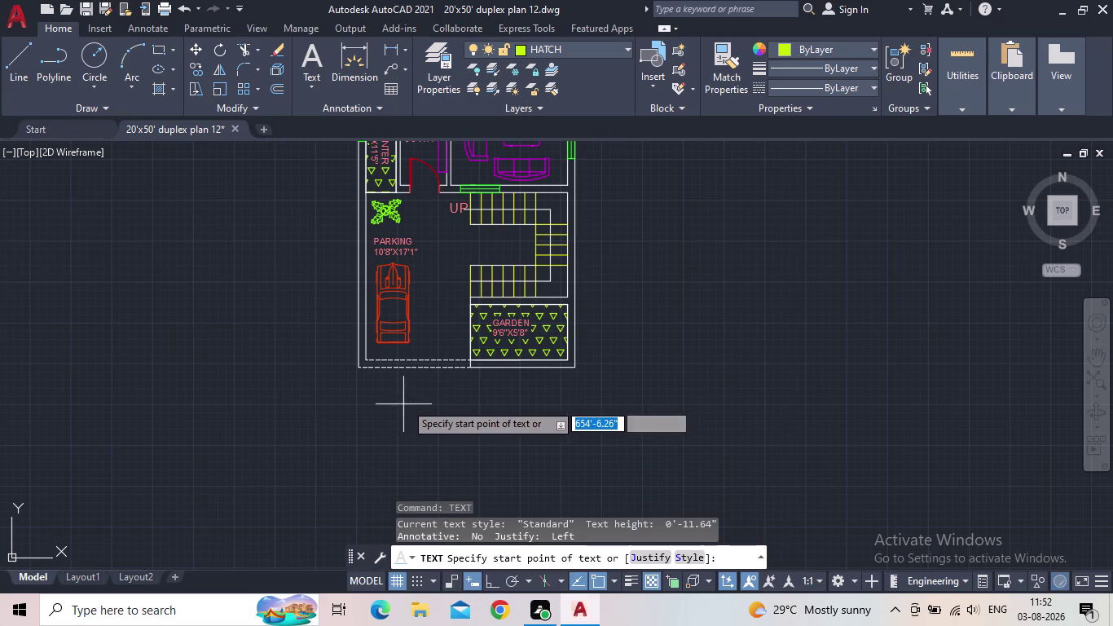
click(414, 386)
click(414, 414)
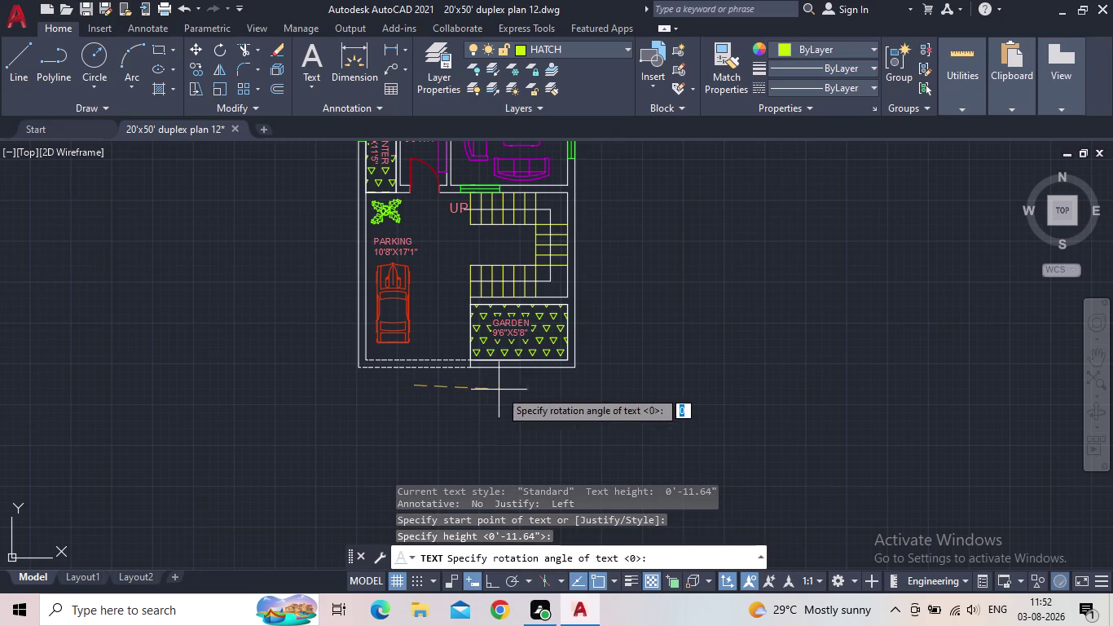
click(490, 584)
key(Escape)
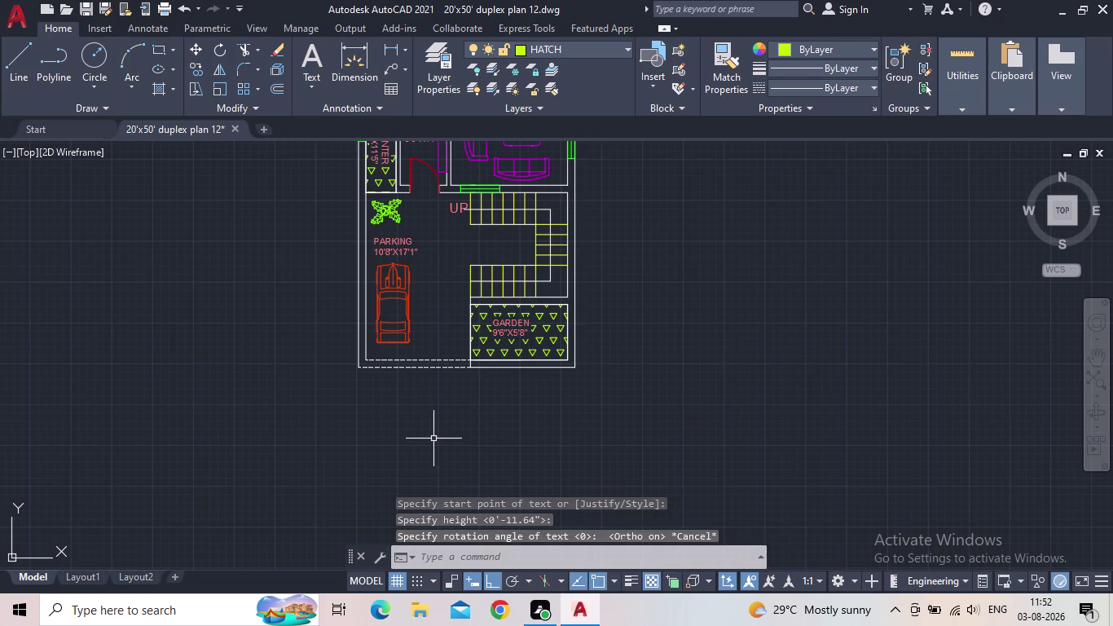
Place single-line text reading ROAD just below the plot.
key(t)
key(e)
key(x)
key(t)
key(Return)
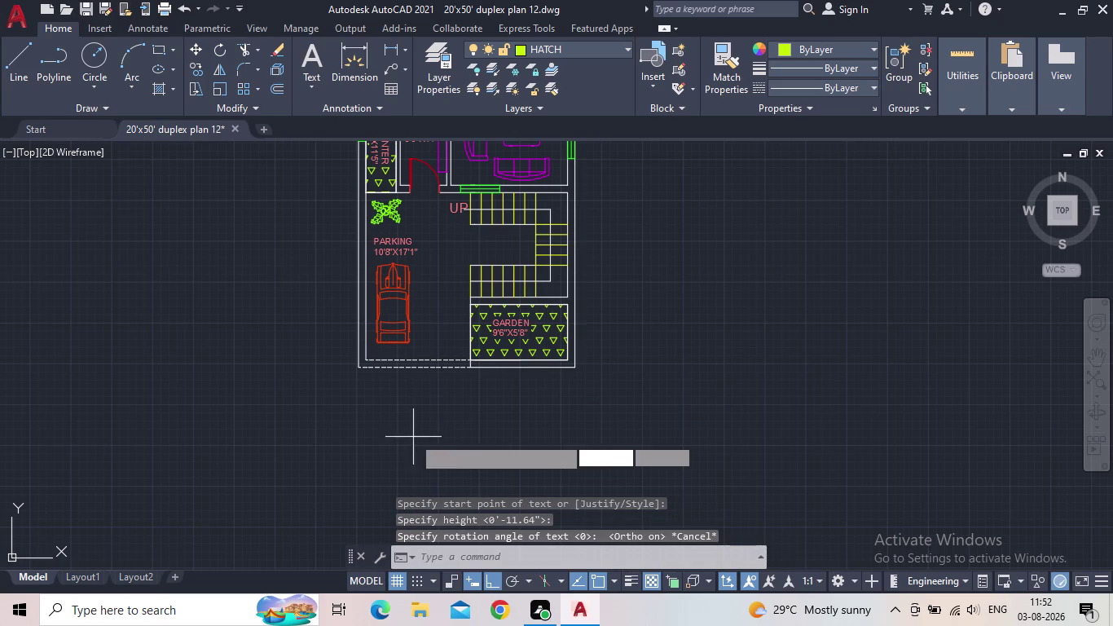
scroll(up, 3)
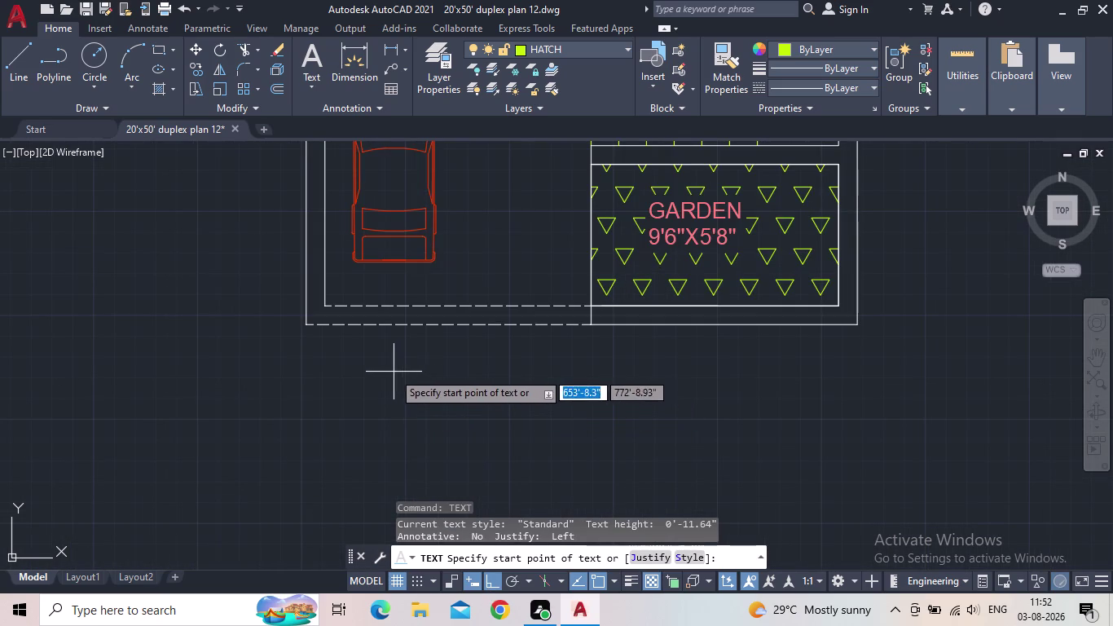
click(393, 372)
click(393, 409)
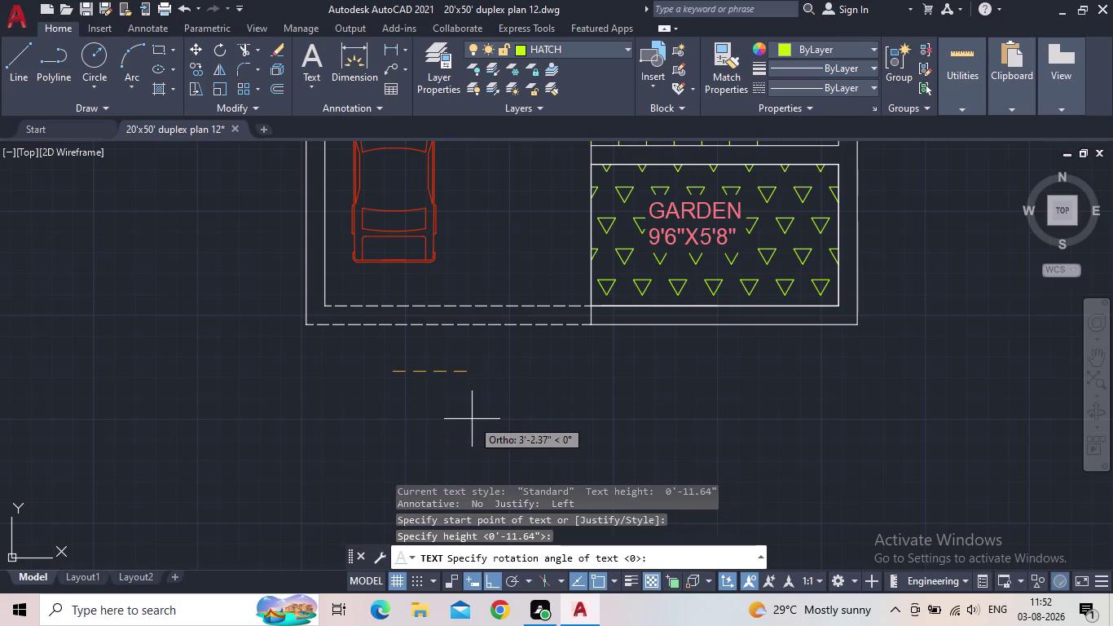
key(Return)
text(R)
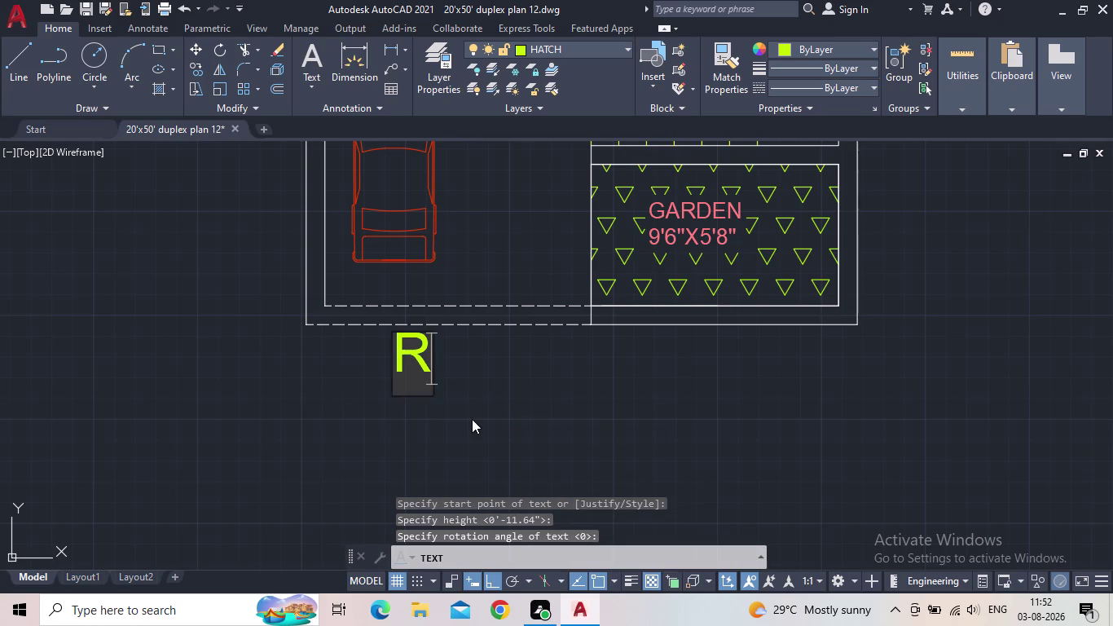
text(O)
text(AD)
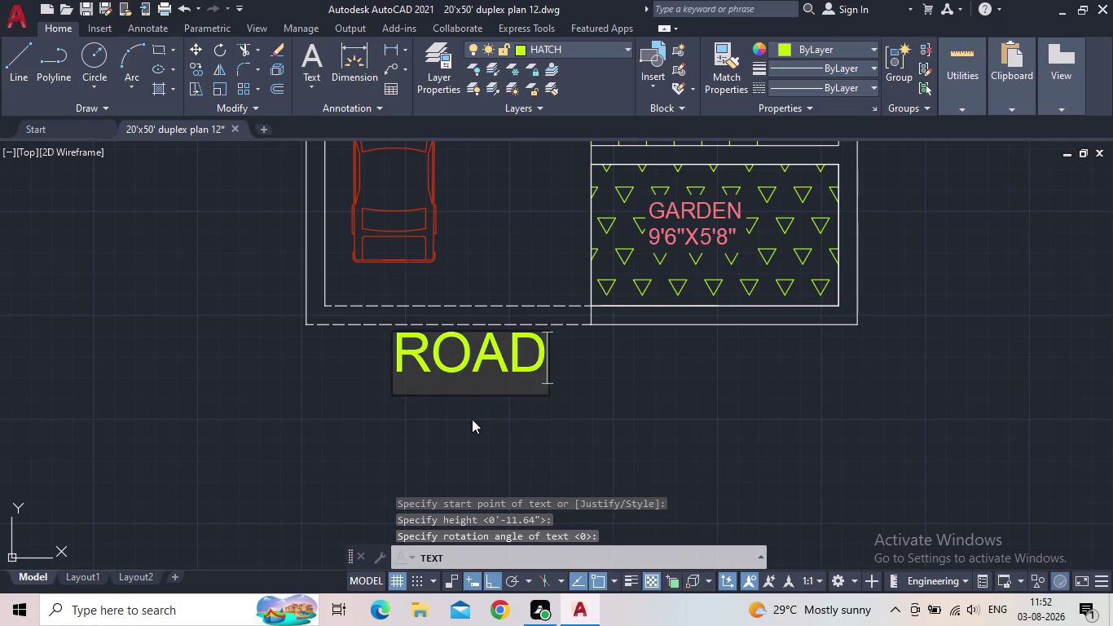
key(Return)
key(Return)
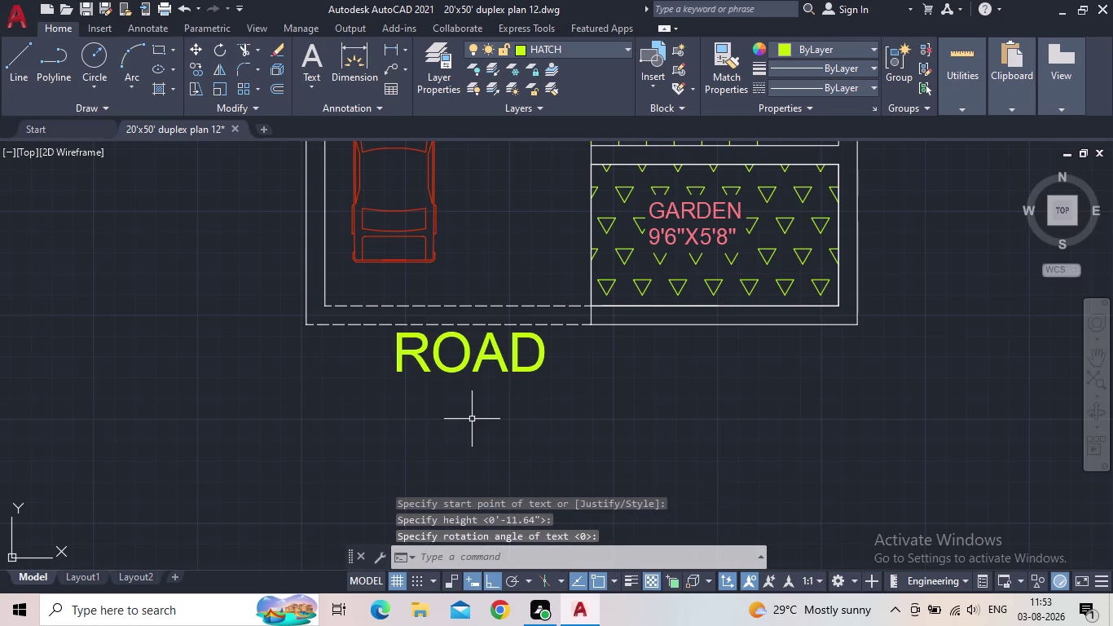
Copy the ROAD label straight down, then open the upper label for editing.
scroll(down, 3)
click(475, 396)
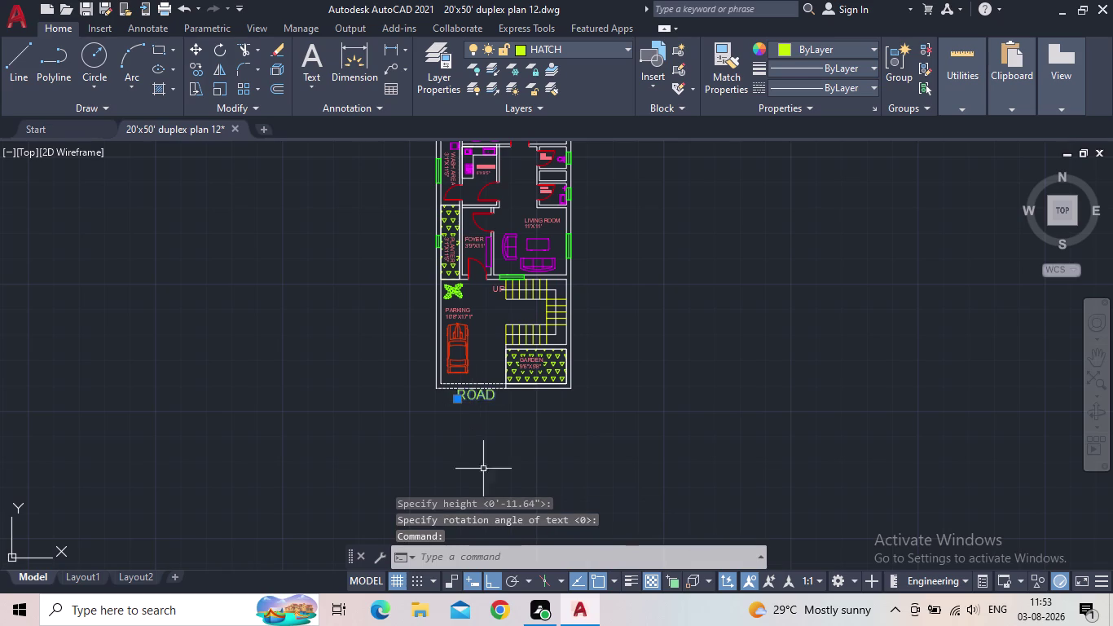
key(c)
key(o)
key(Return)
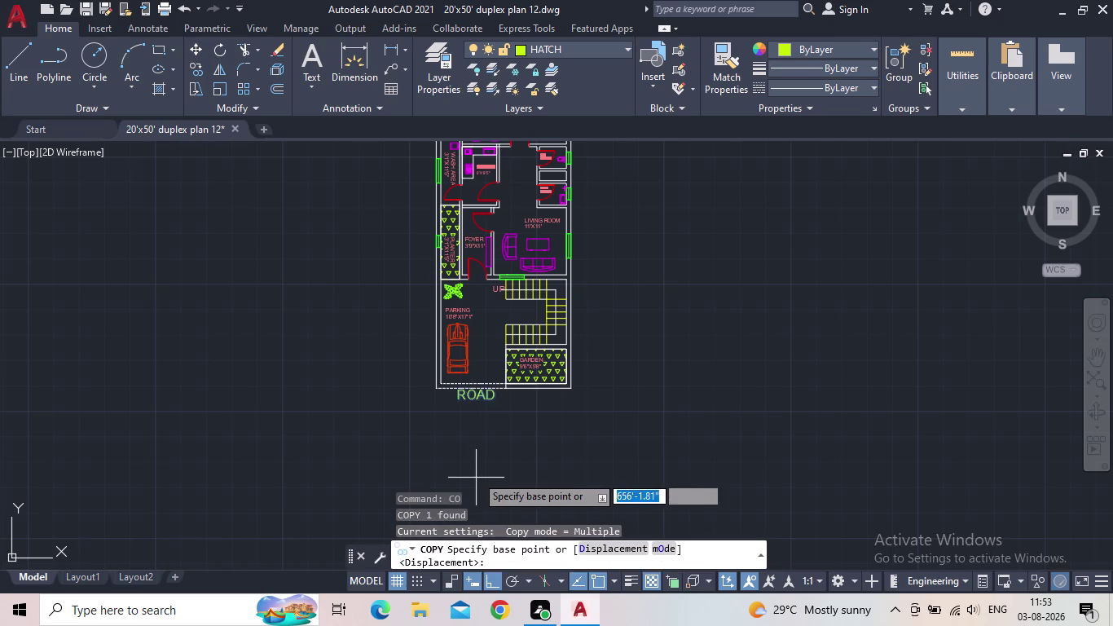
scroll(up, 3)
click(463, 399)
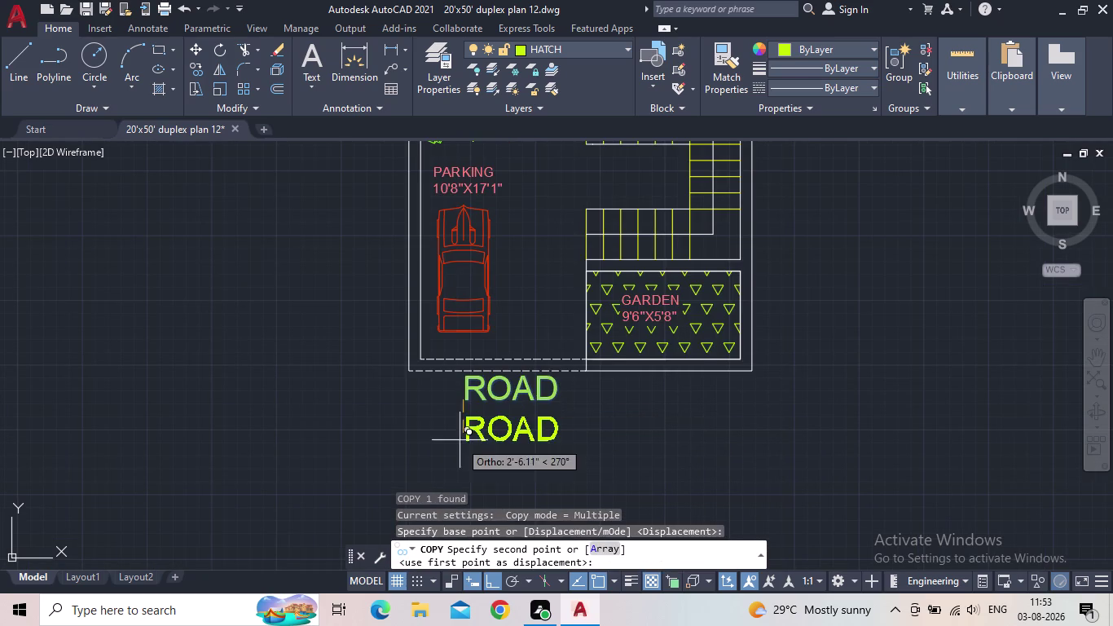
click(463, 490)
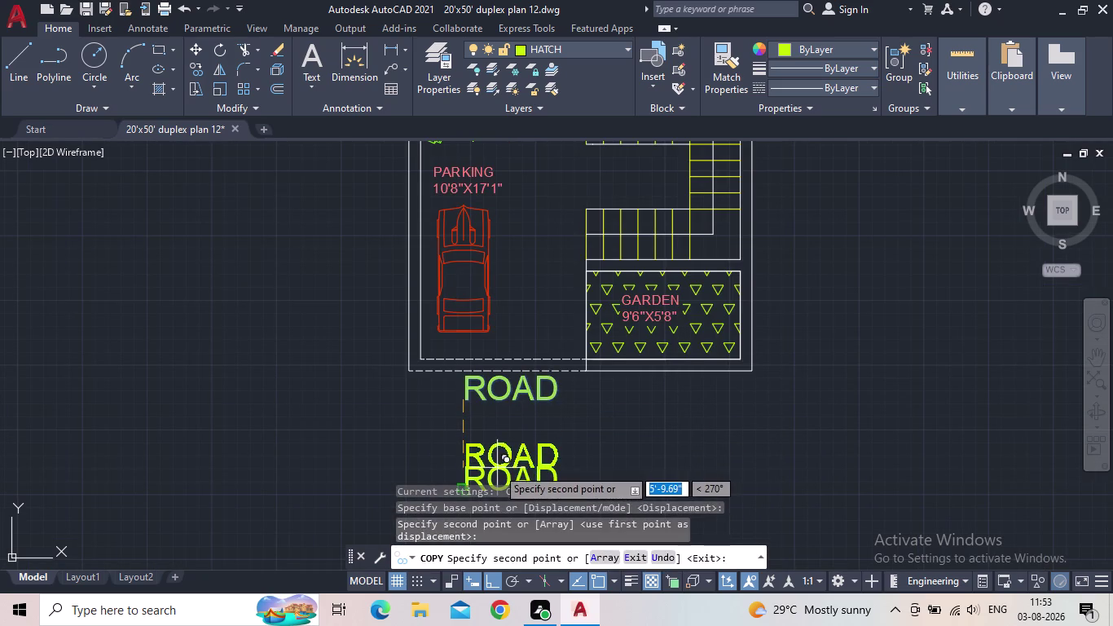
key(Escape)
double_click(503, 390)
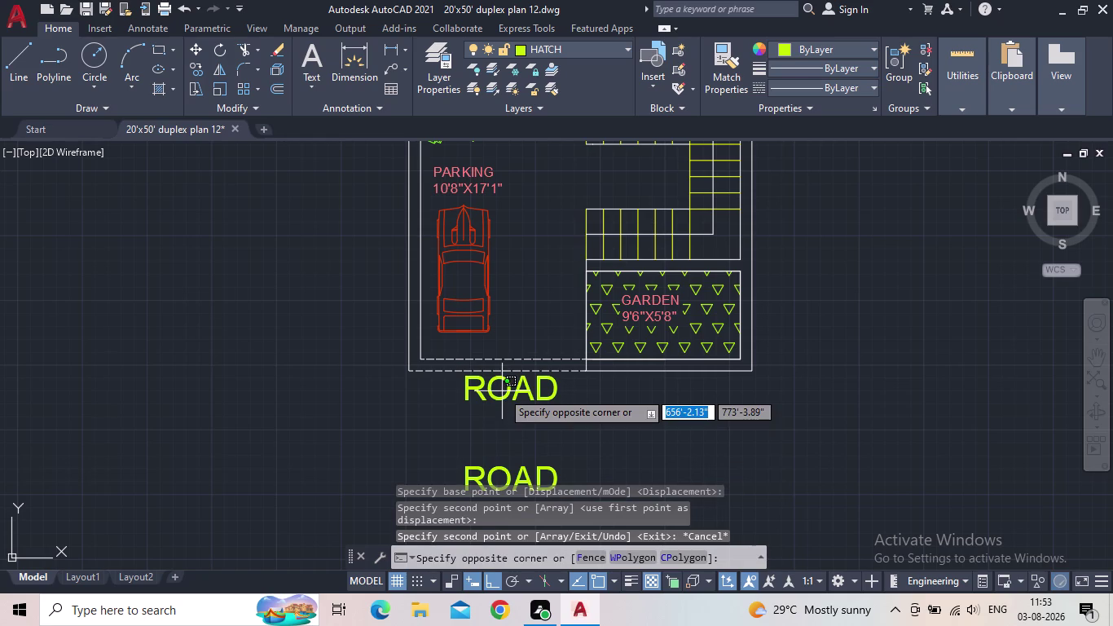
click(530, 396)
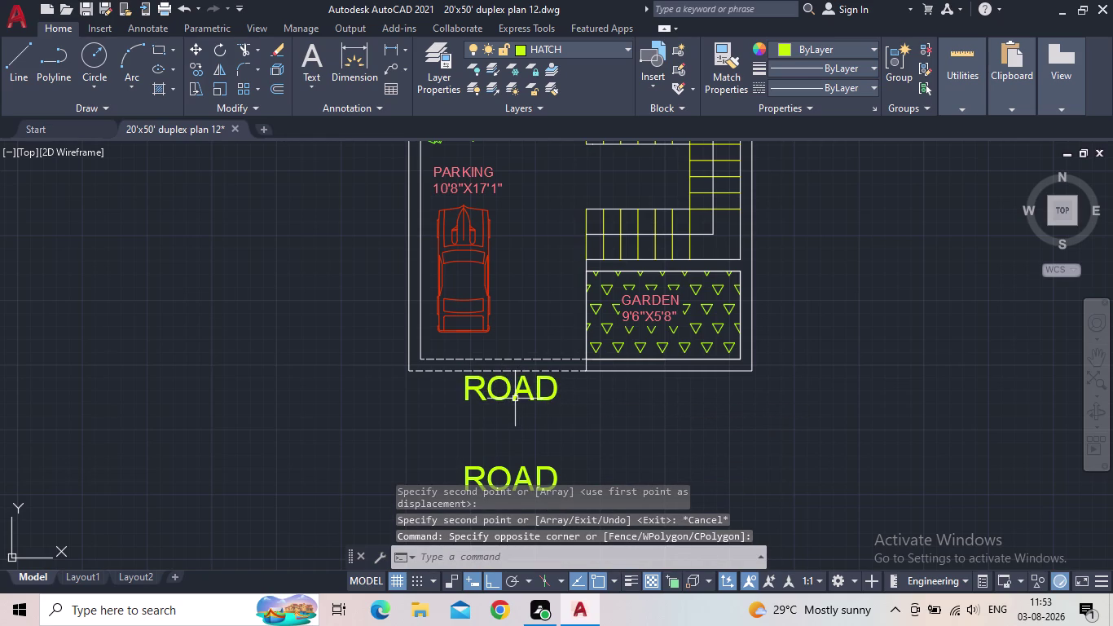
double_click(514, 396)
Retype the upper label's text as ROAD in capitals.
click(555, 395)
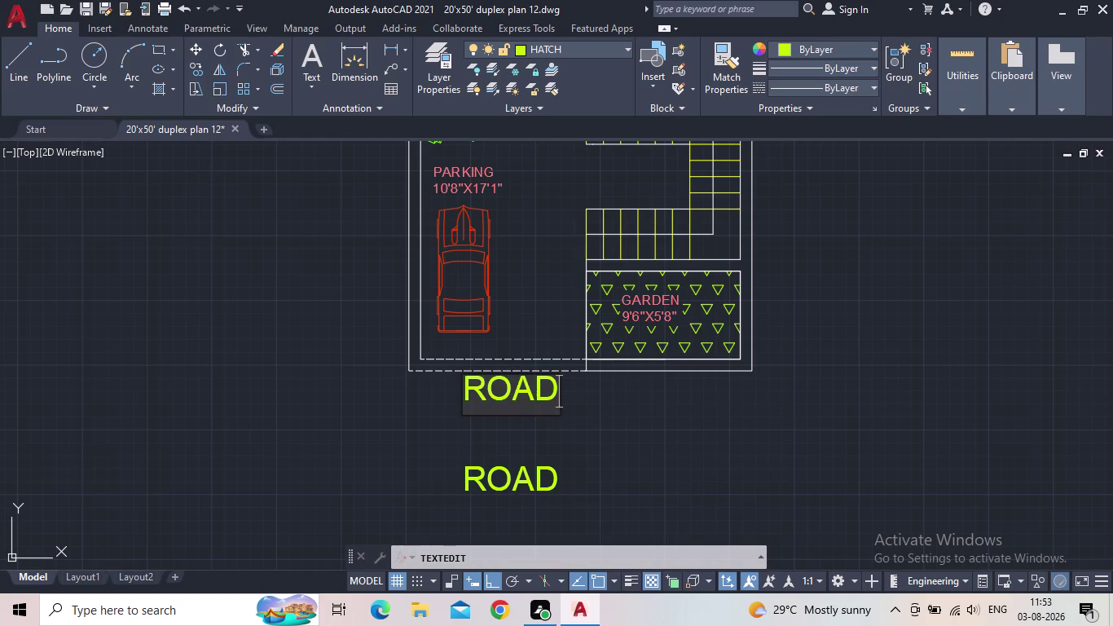
drag(555, 394, 448, 400)
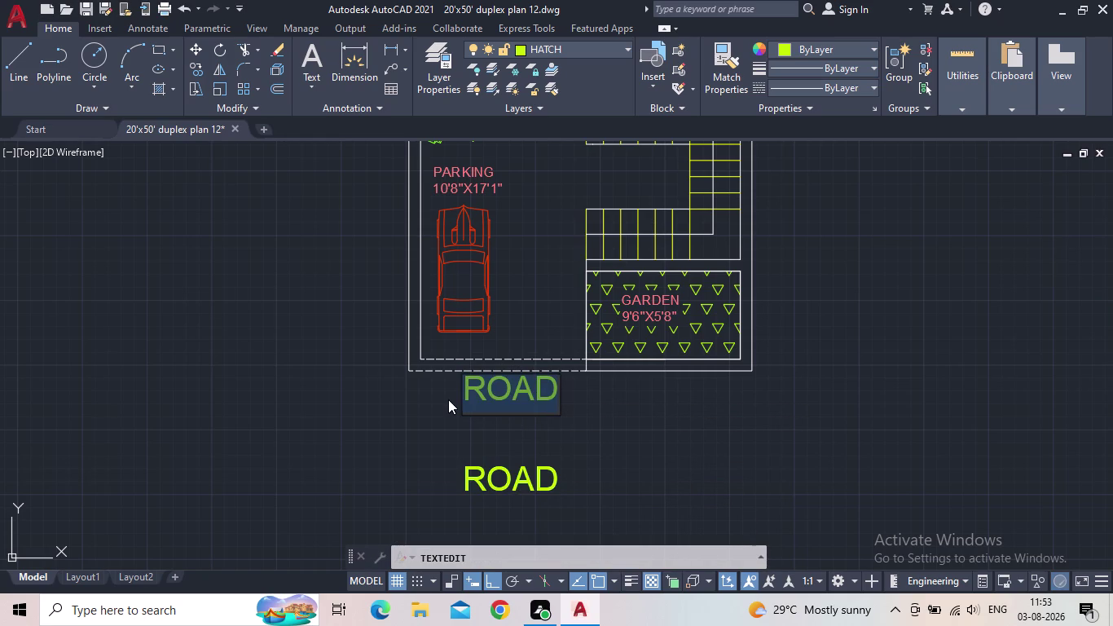
text(ROA)
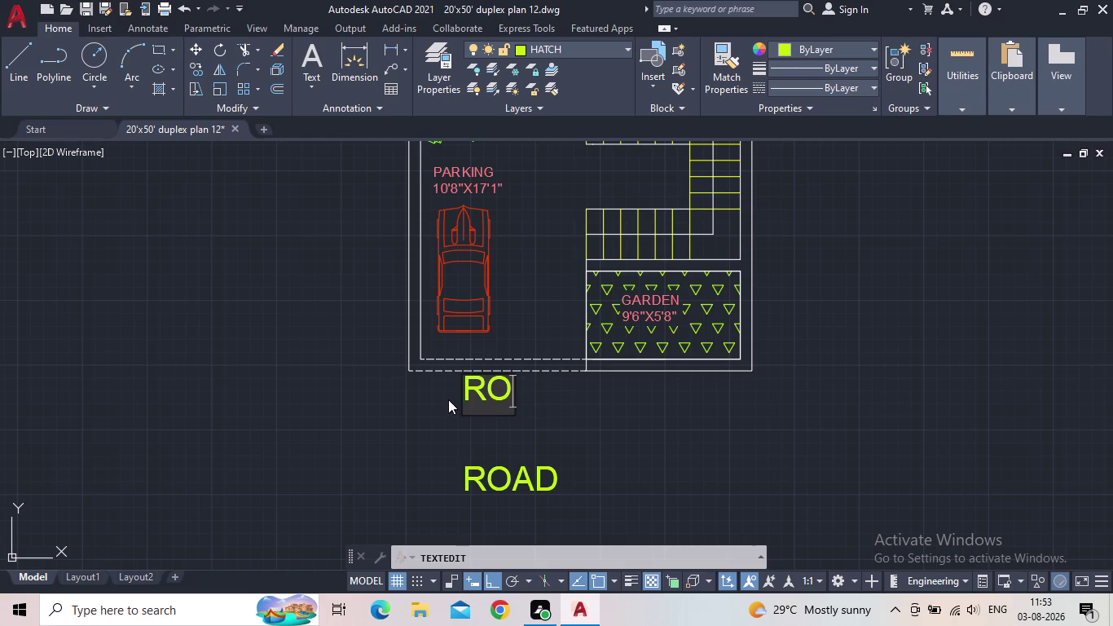
key(BackSpace)
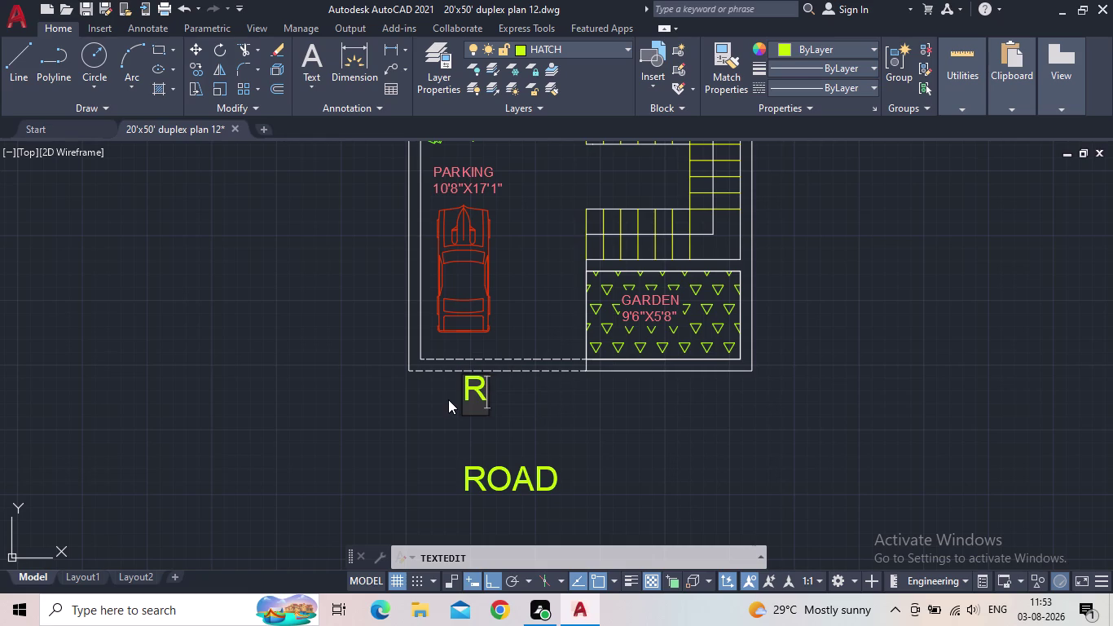
text(oad)
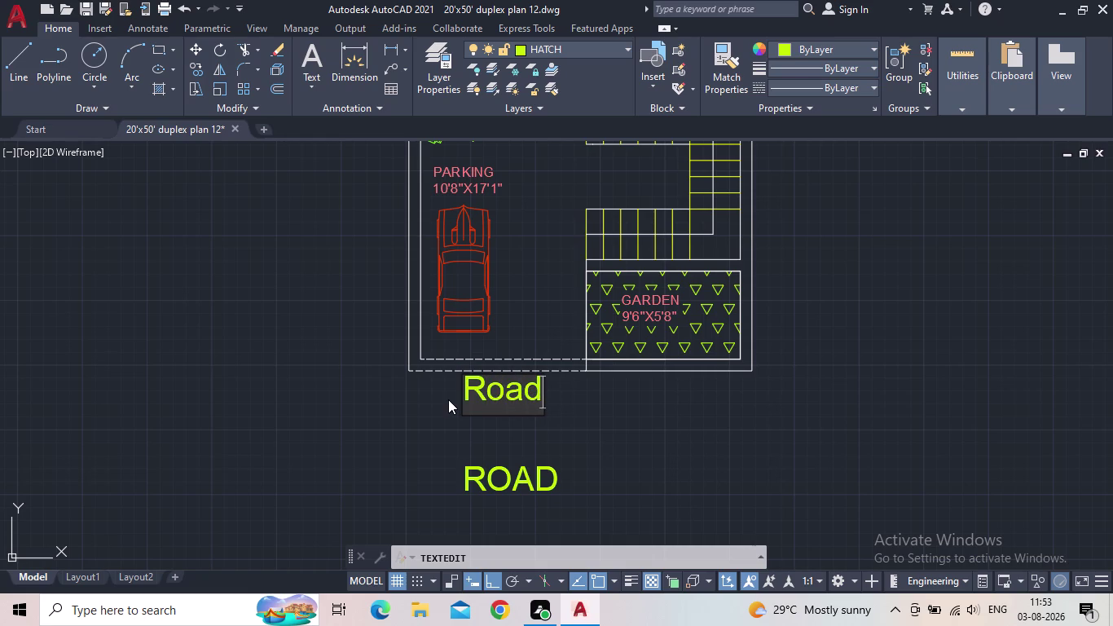
key(BackSpace)
key(BackSpace)
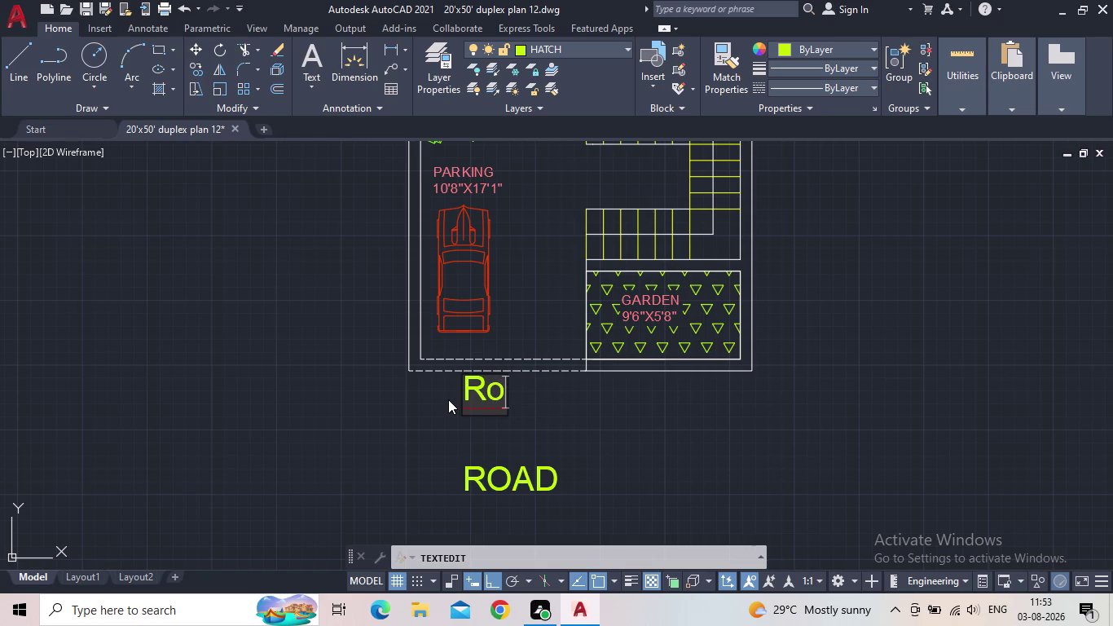
key(BackSpace)
key(p)
key(BackSpace)
text(O)
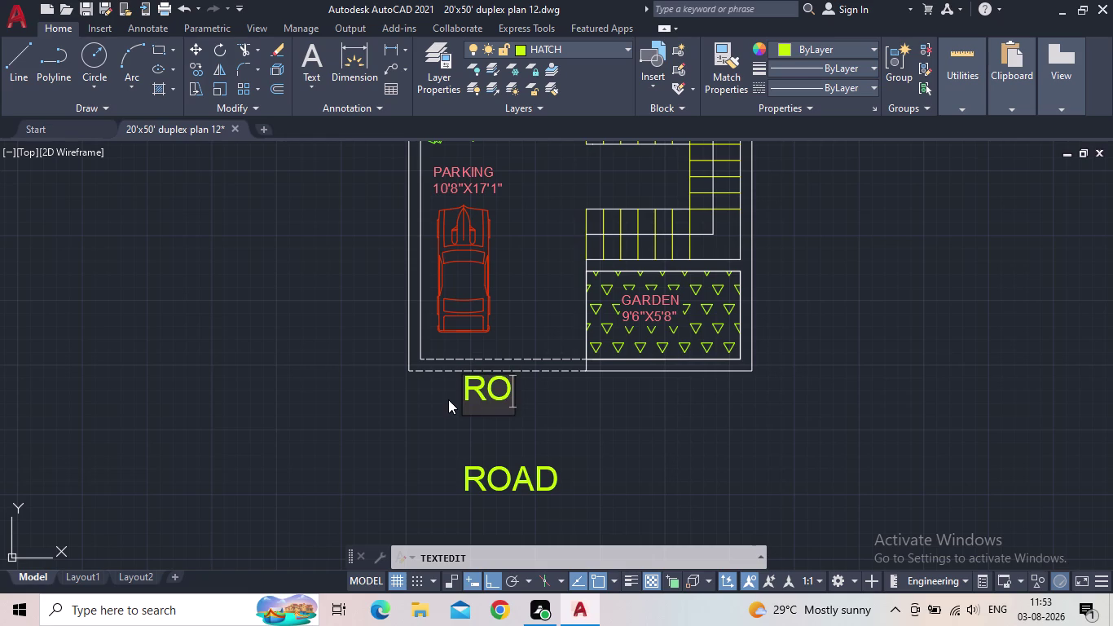
text(AD)
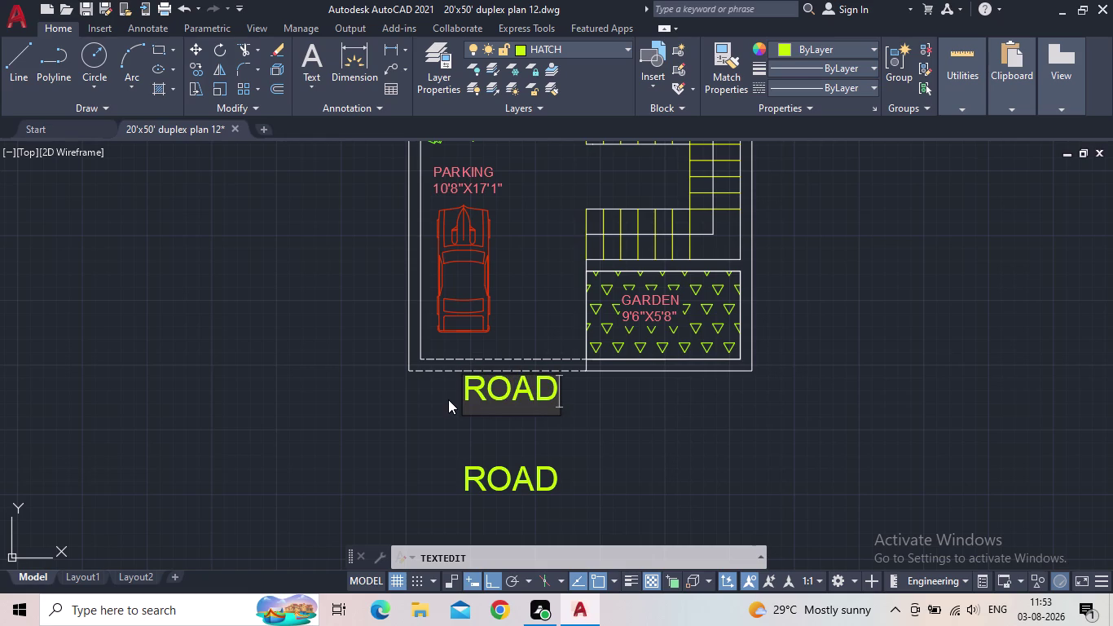
key(Return)
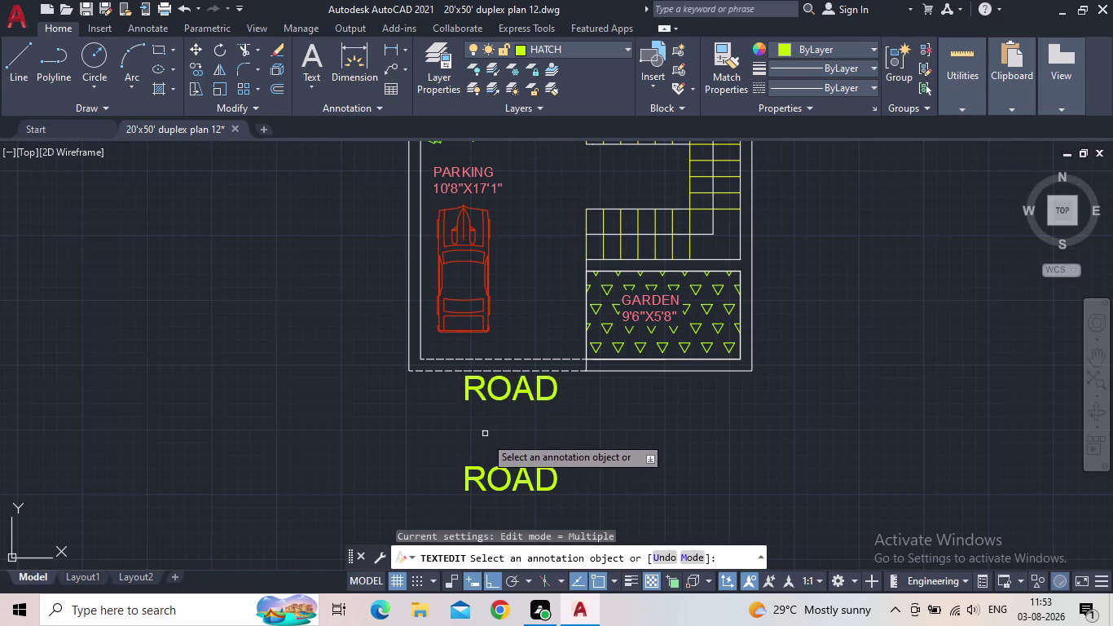
key(Escape)
Grip-move the upper ROAD label slightly down.
click(492, 392)
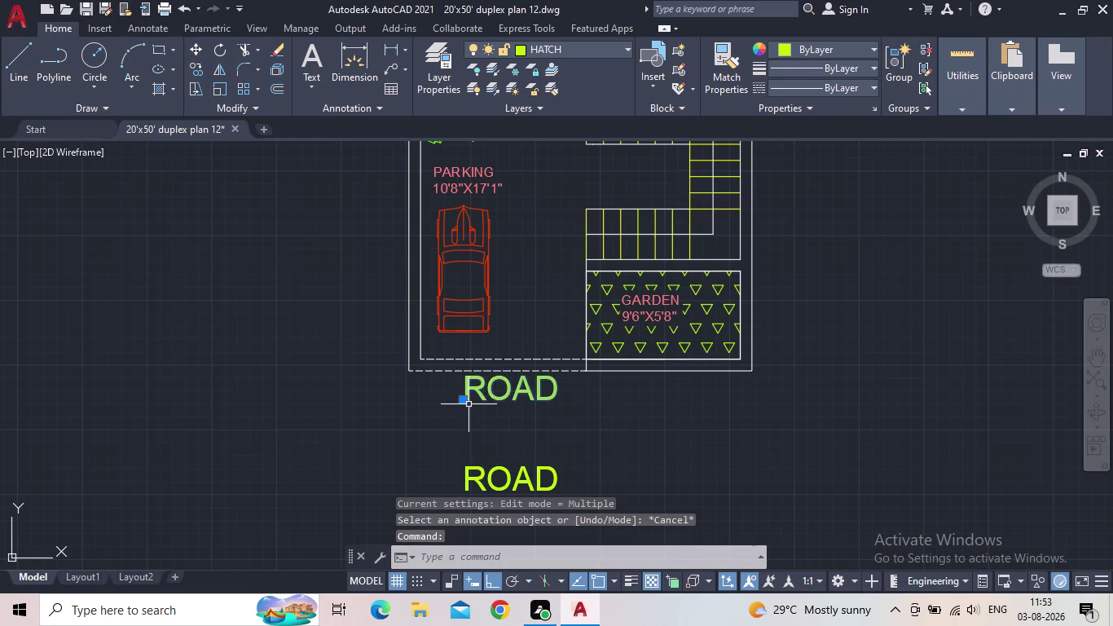
click(464, 402)
click(449, 426)
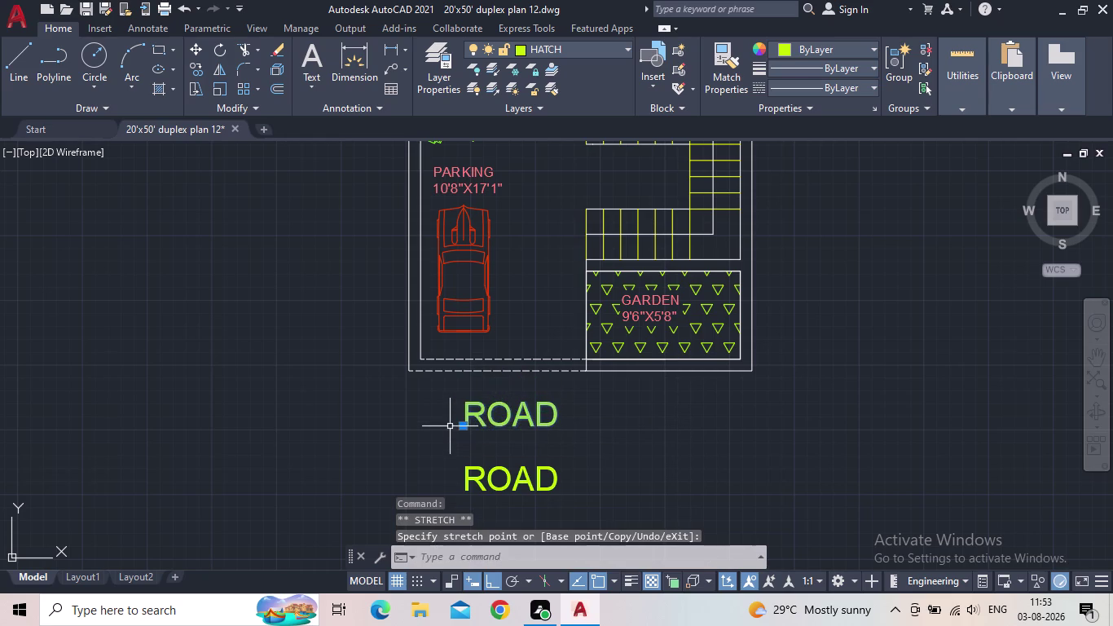
key(Escape)
Make the upper ROAD label pink by setting its layer colour to 11.
scroll(down, 3)
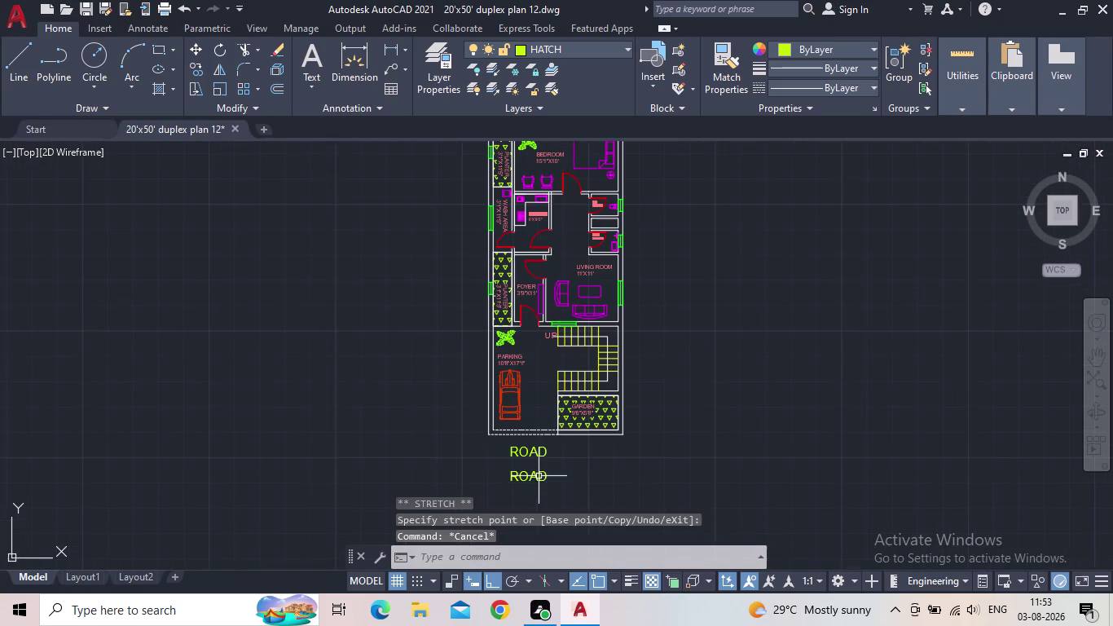
middle_drag(539, 476, 532, 475)
scroll(up, 3)
drag(584, 445, 572, 438)
click(469, 385)
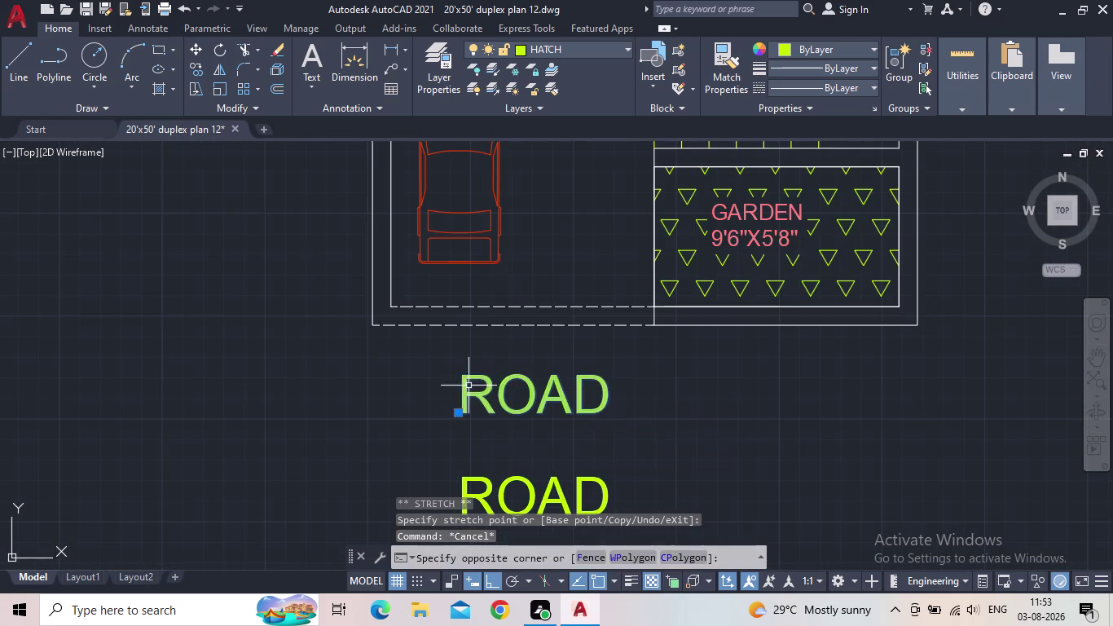
click(554, 51)
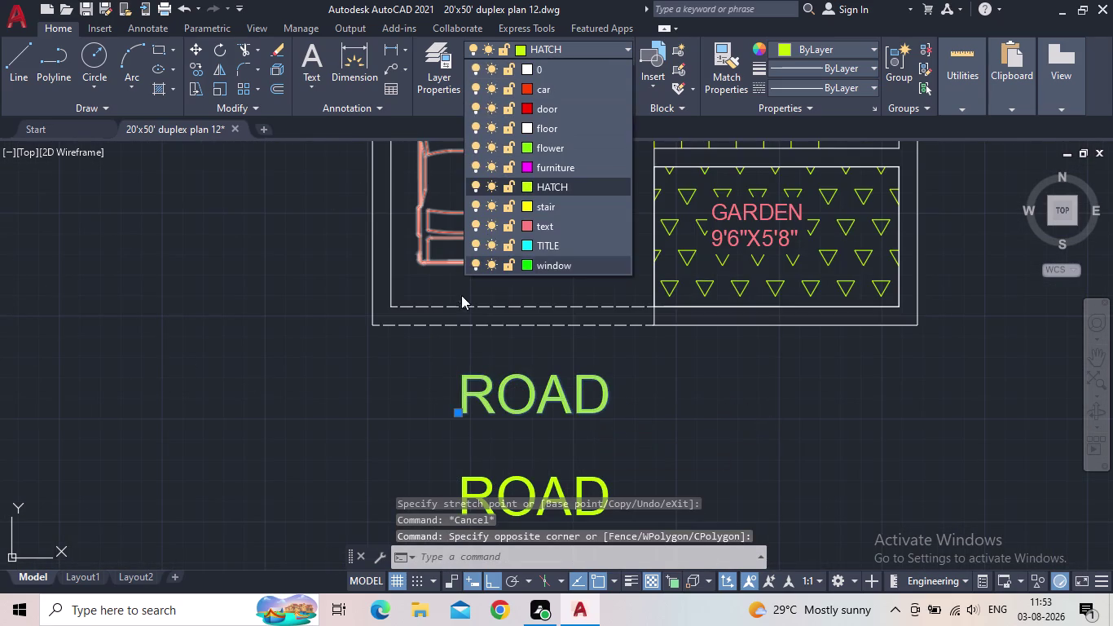
click(528, 223)
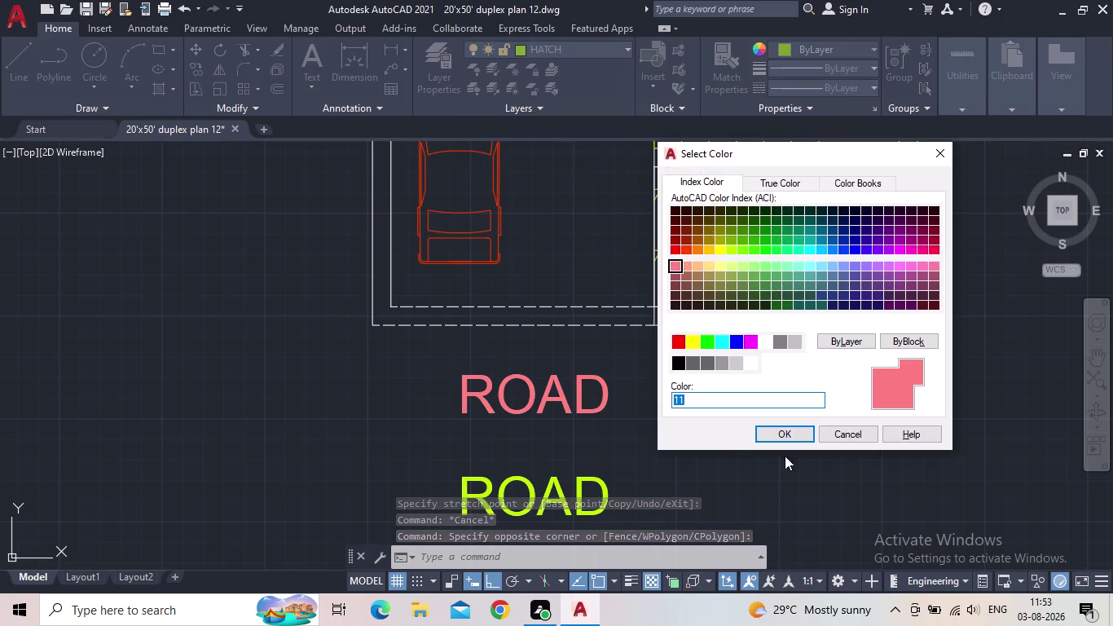
click(768, 435)
key(Escape)
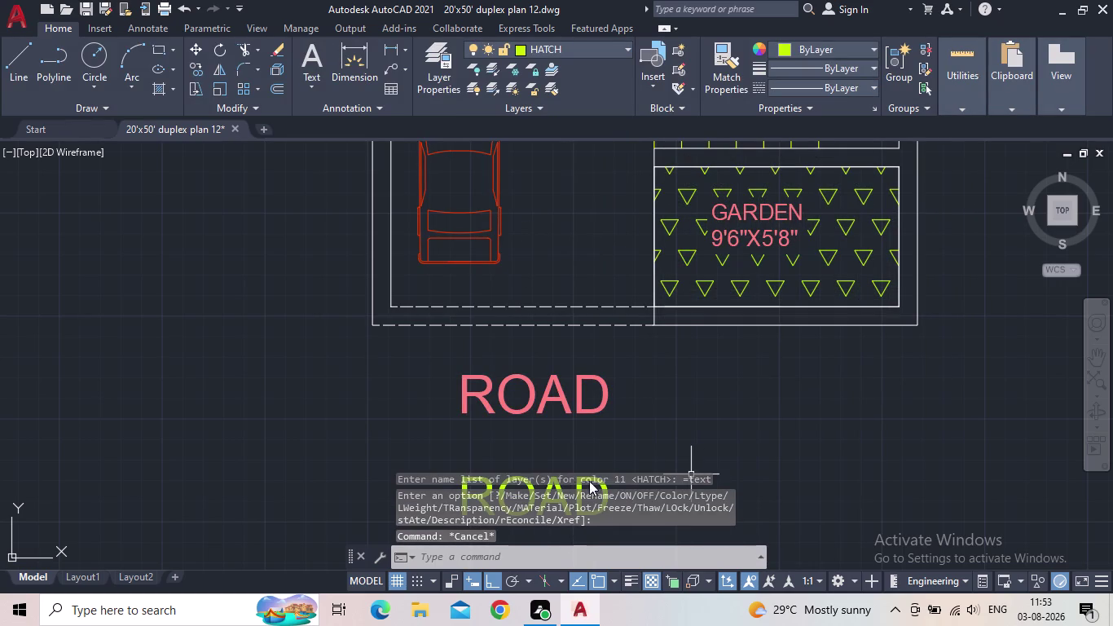
scroll(down, 3)
middle_drag(556, 433, 446, 382)
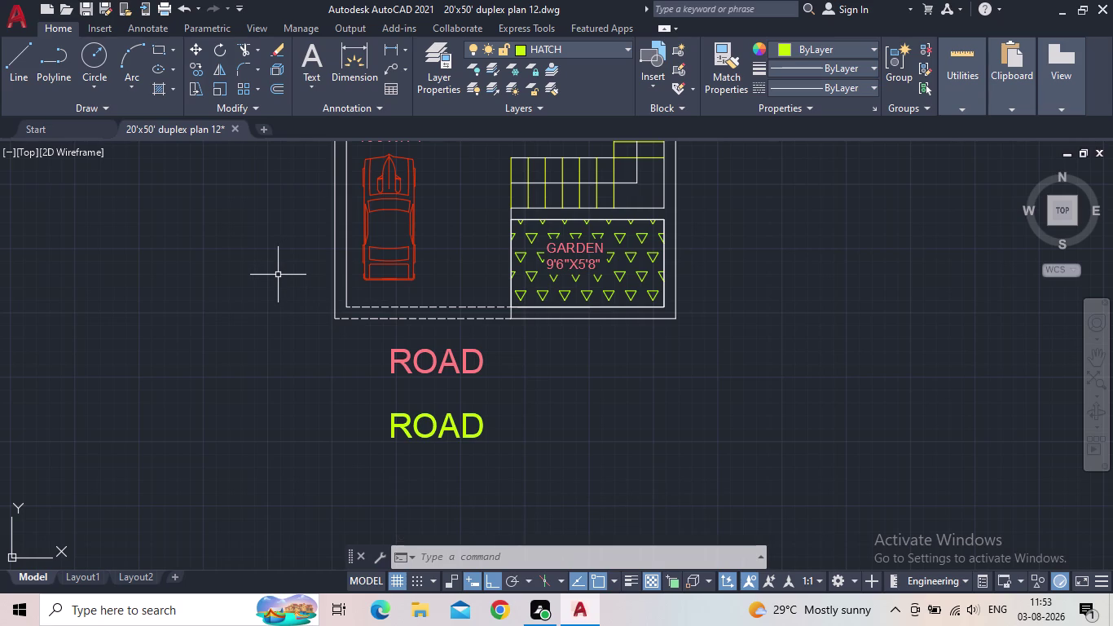
middle_drag(278, 266, 306, 347)
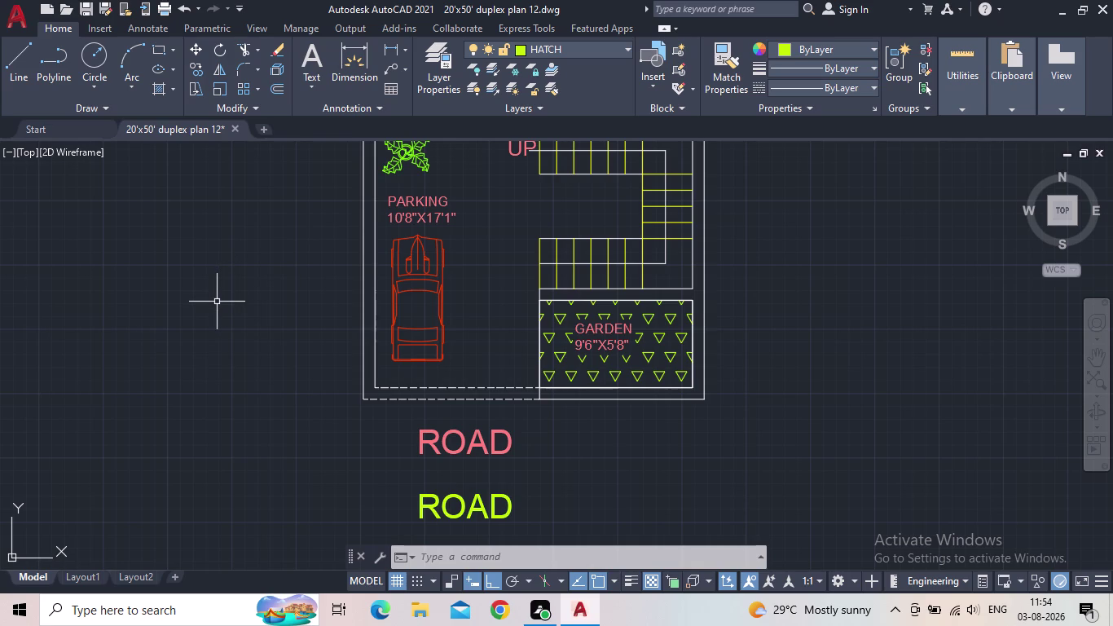
scroll(up, 3)
middle_drag(348, 293, 382, 498)
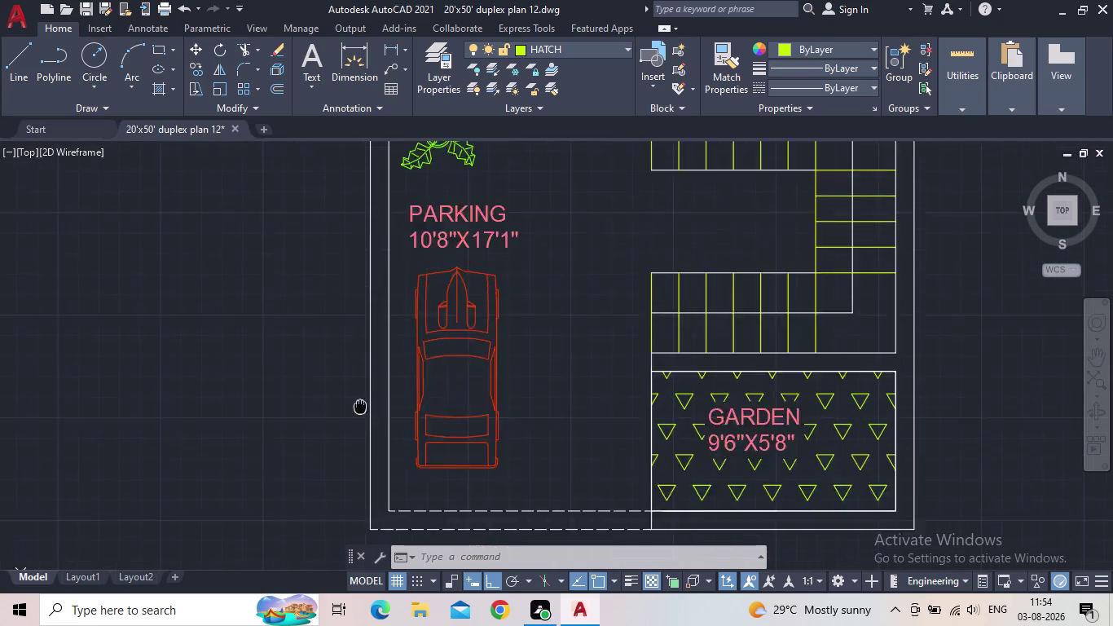
middle_drag(382, 498, 403, 592)
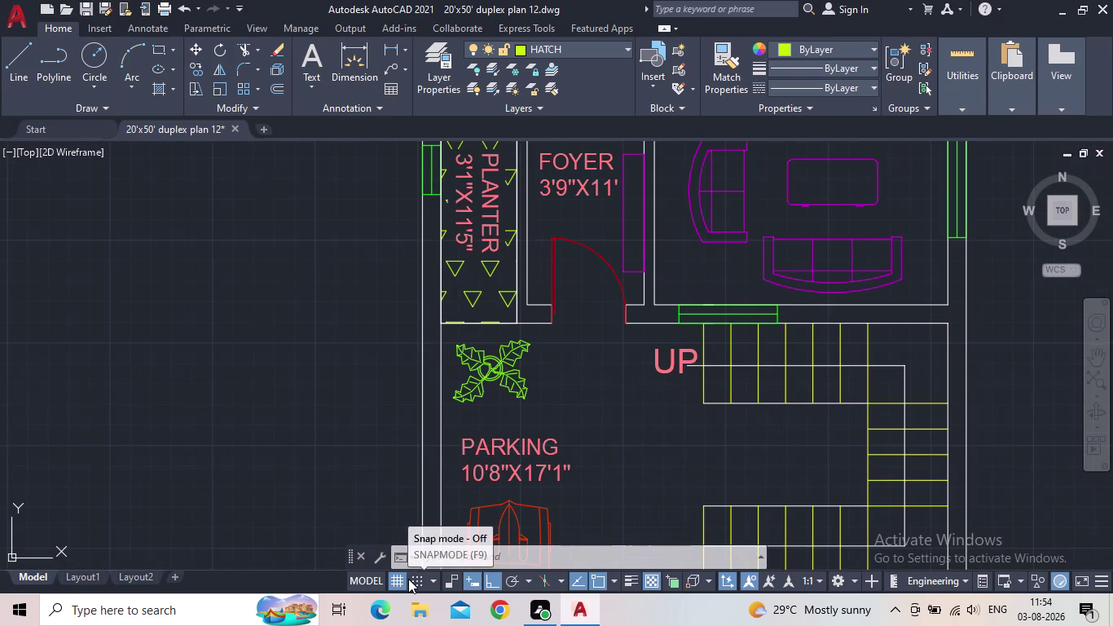